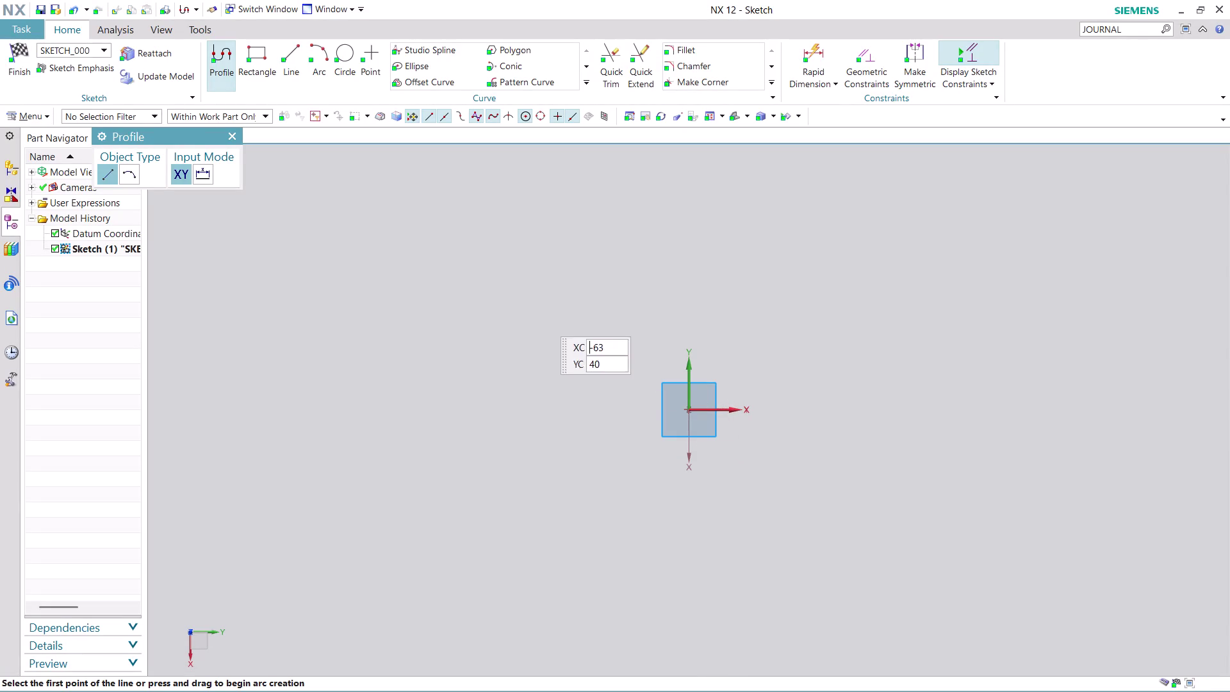
Draw a Ø70 circle centred on the sketch origin, entering the diameter as 35*2.
click(339, 50)
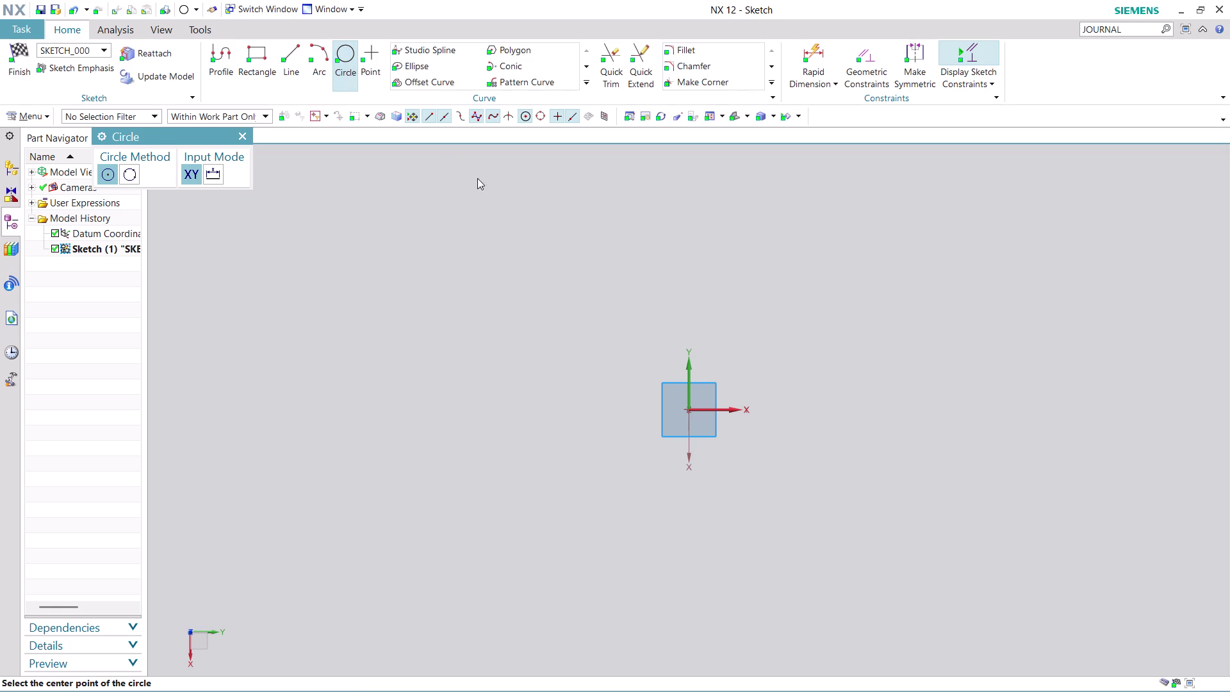
click(690, 411)
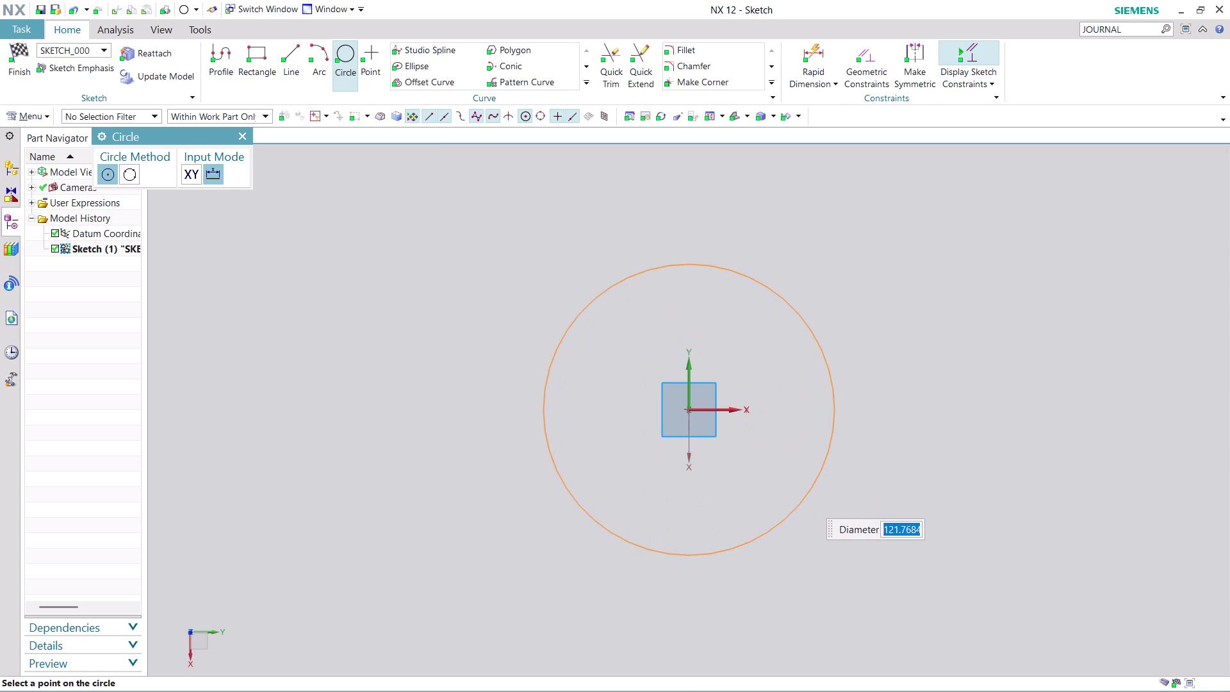
text(35)
key(asterisk)
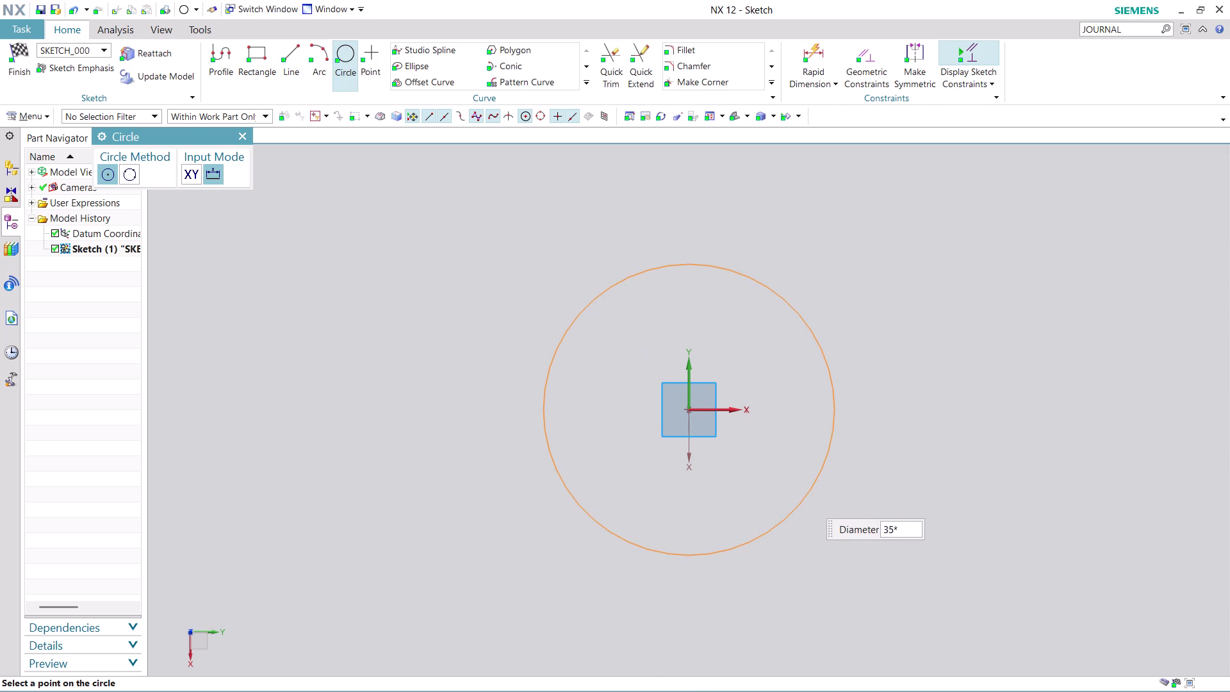
key(2)
key(Return)
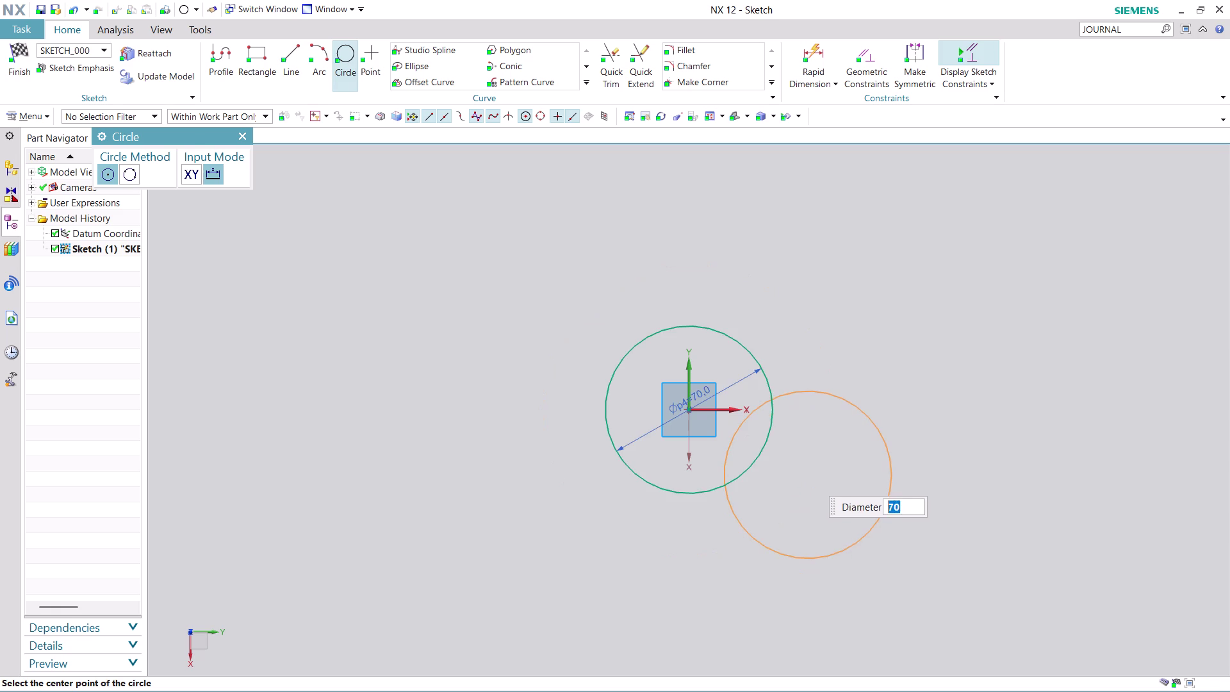
key(Escape)
scroll(up, 3)
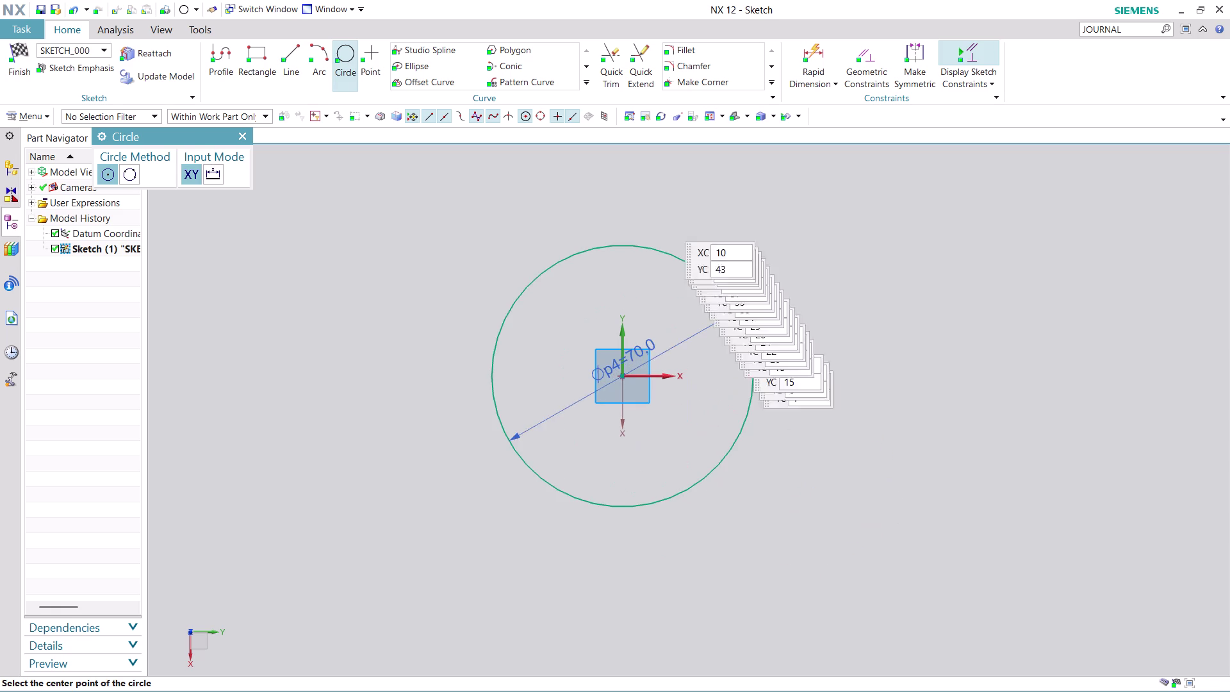
scroll(up, 3)
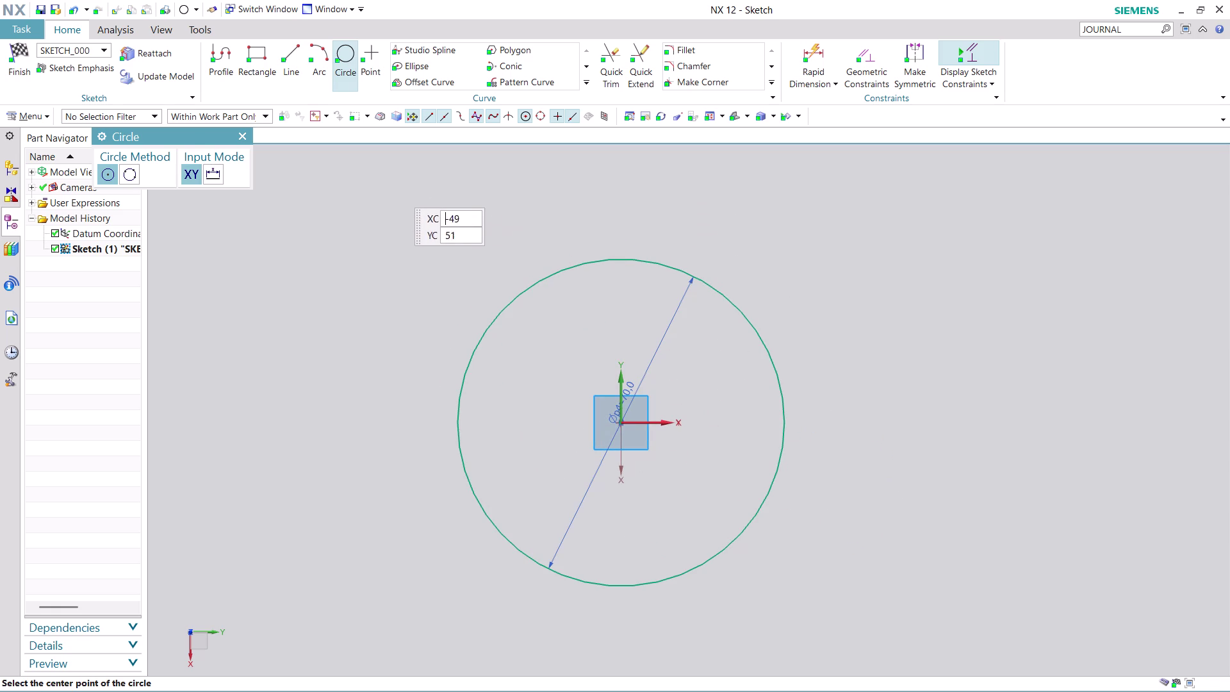
click(290, 49)
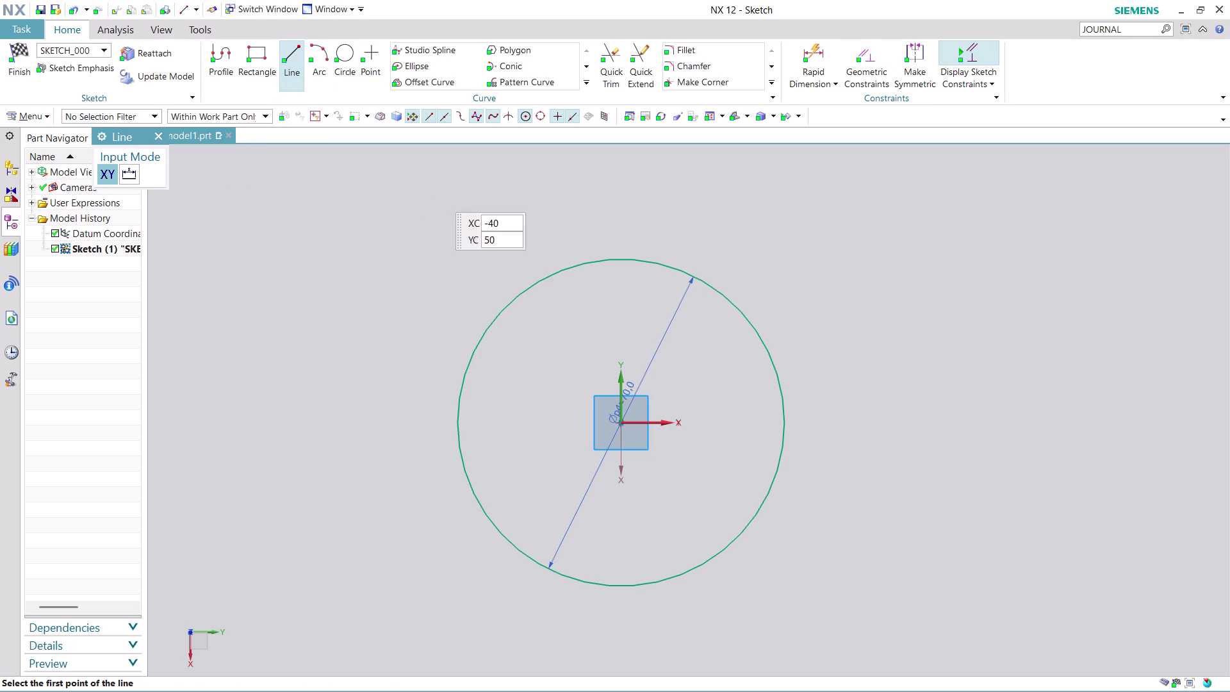
Draw a vertical line about 103 long on the Y axis, from above the circle to below it.
click(619, 255)
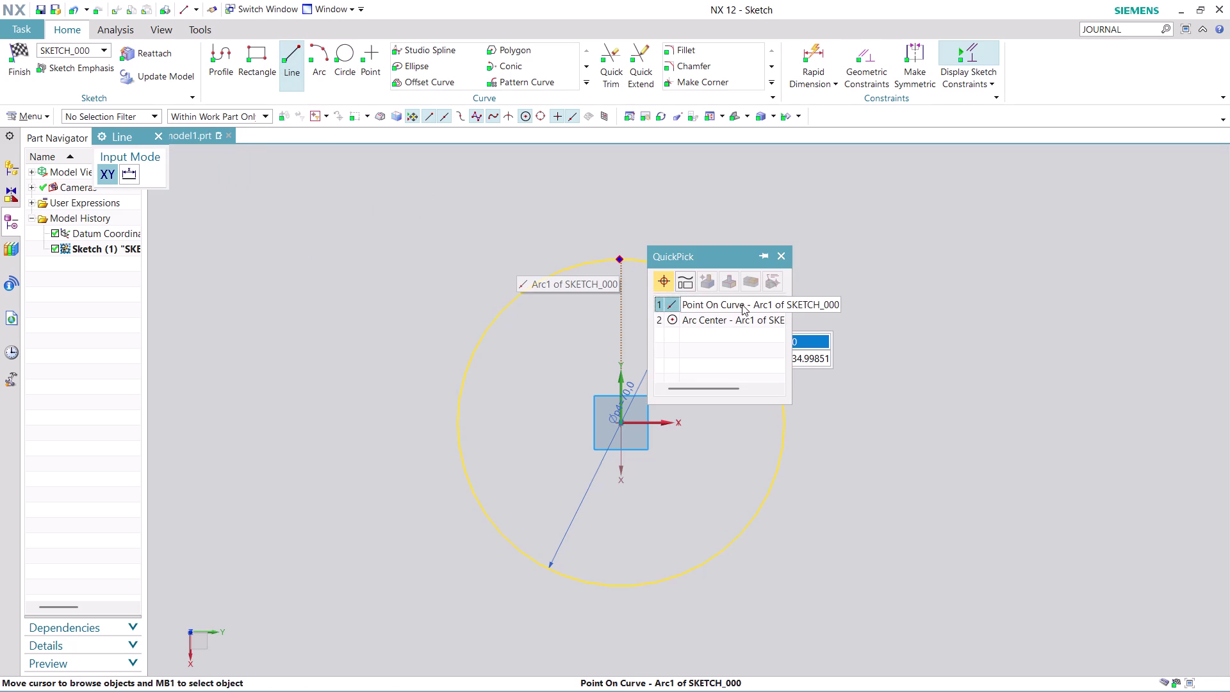
click(741, 304)
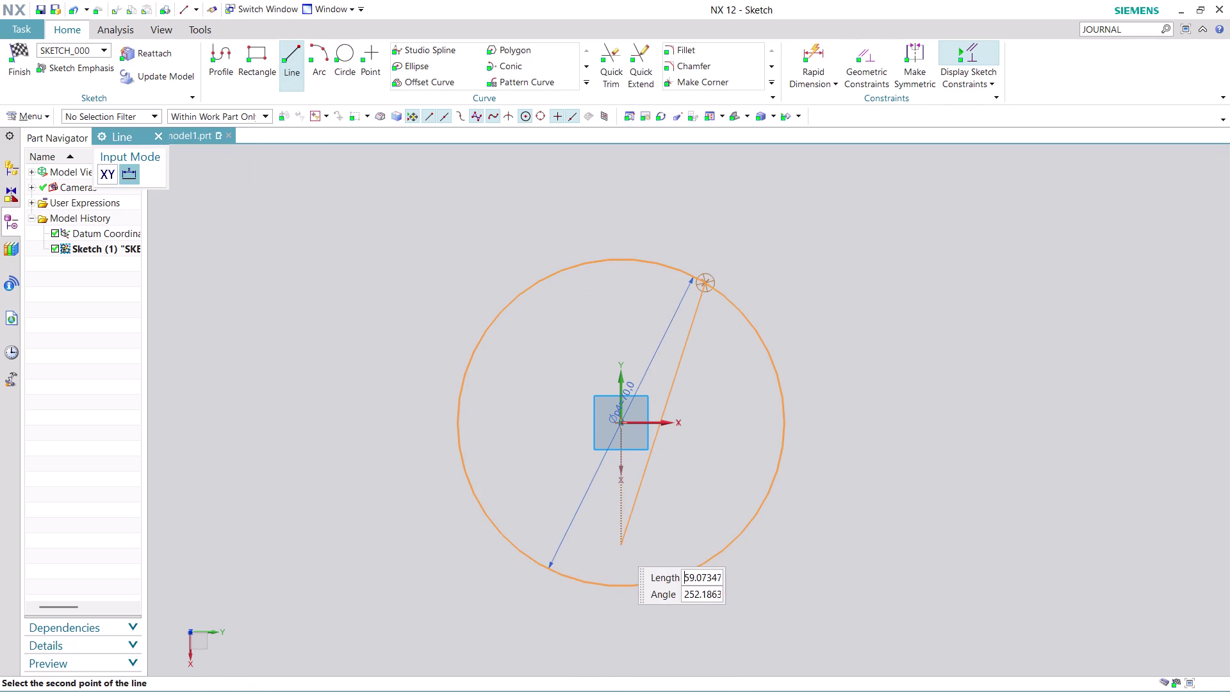
key(Escape)
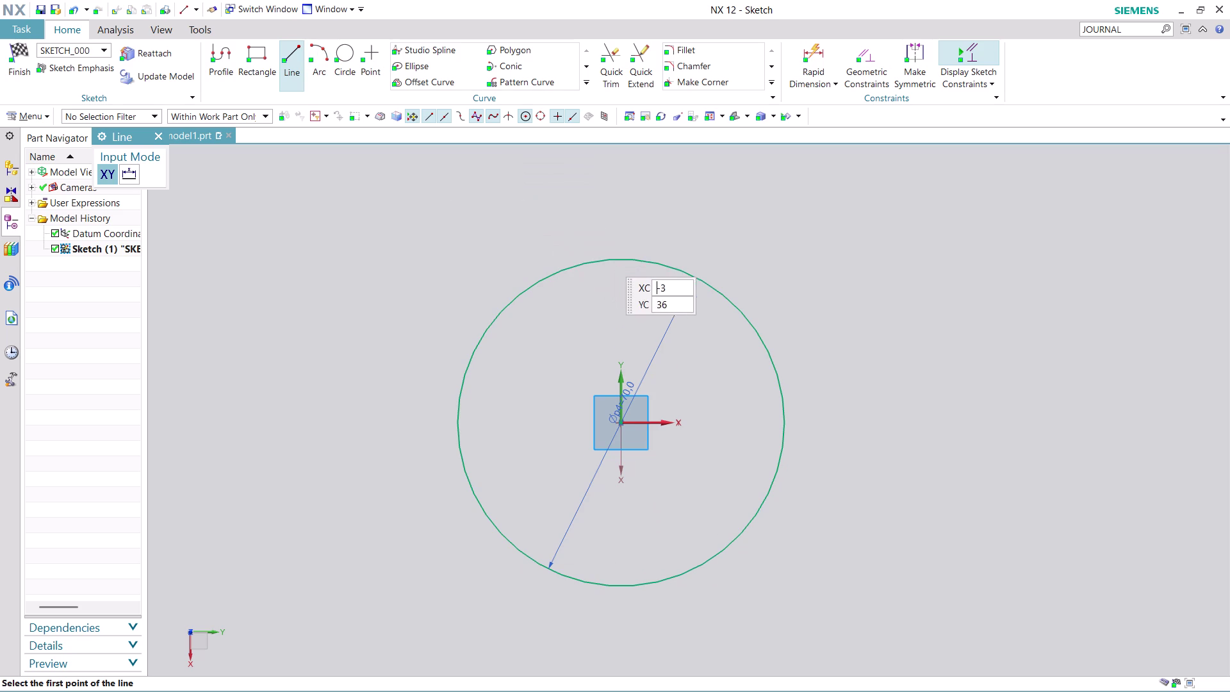
click(619, 176)
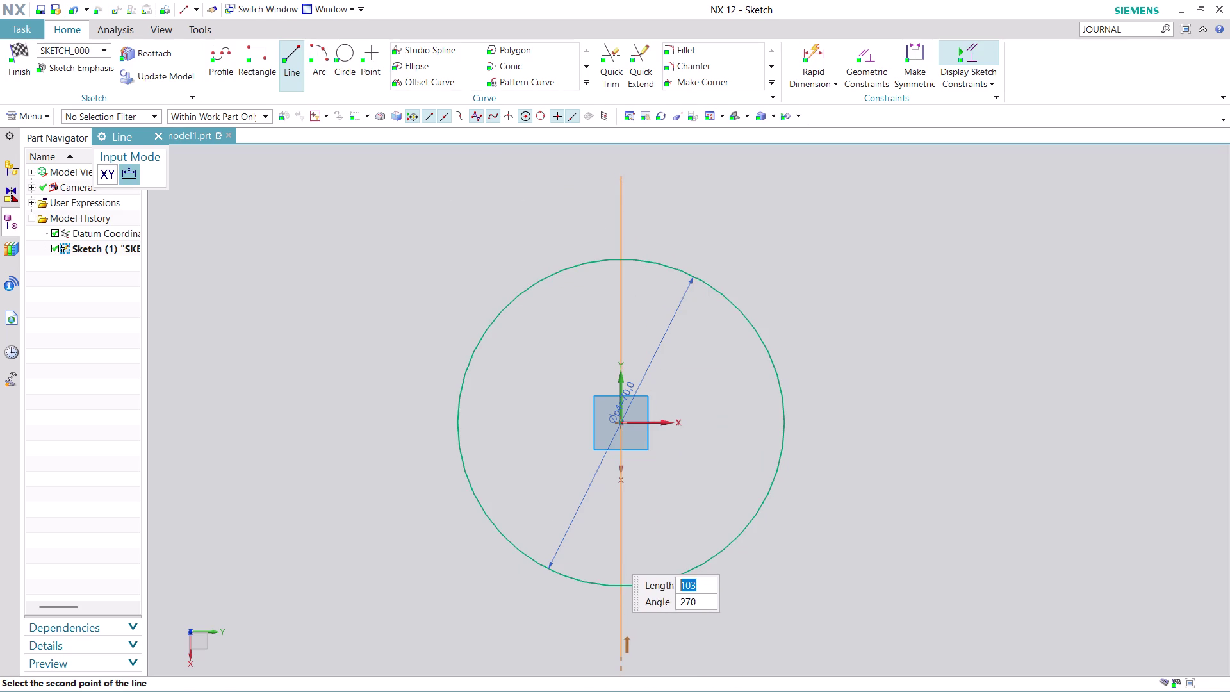
click(611, 656)
key(Escape)
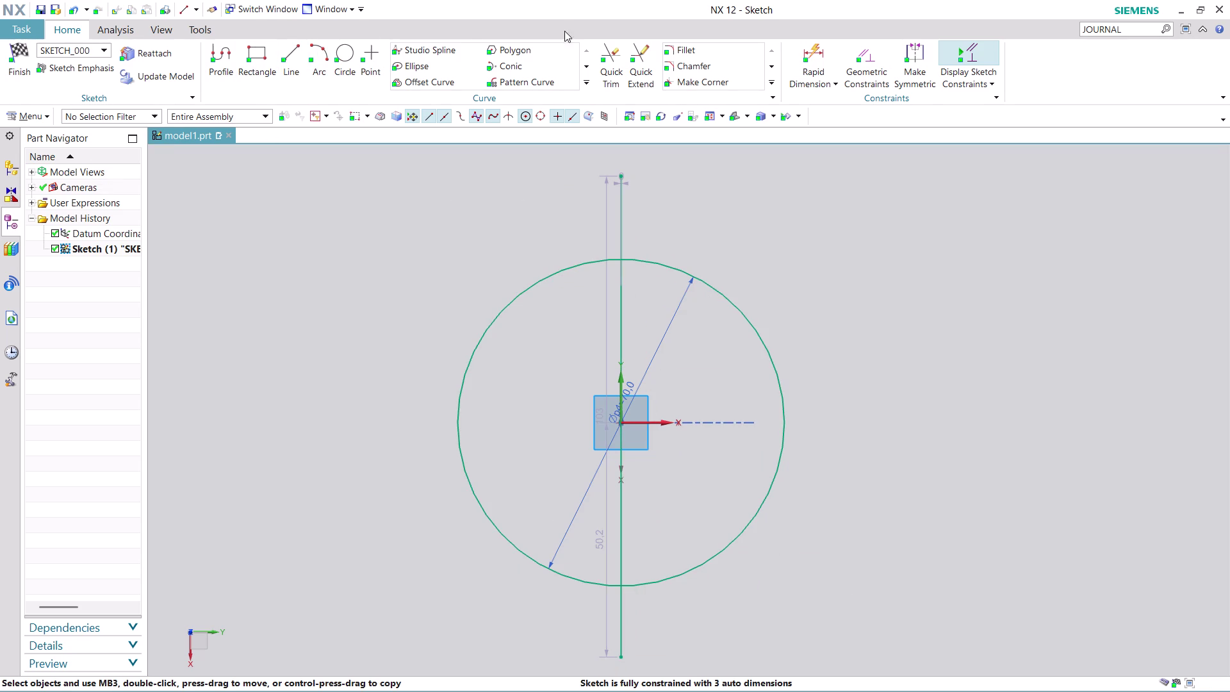
click(615, 56)
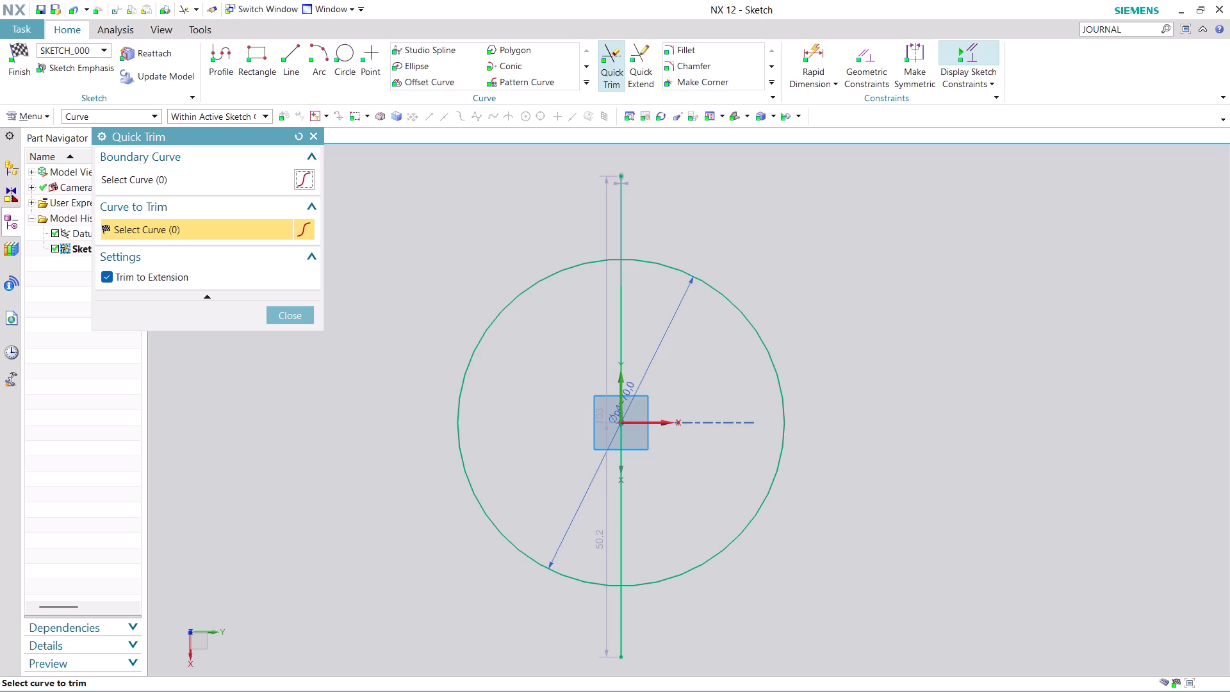
Trim away the circle's left half and all three vertical line pieces, leaving the right semicircle.
click(494, 326)
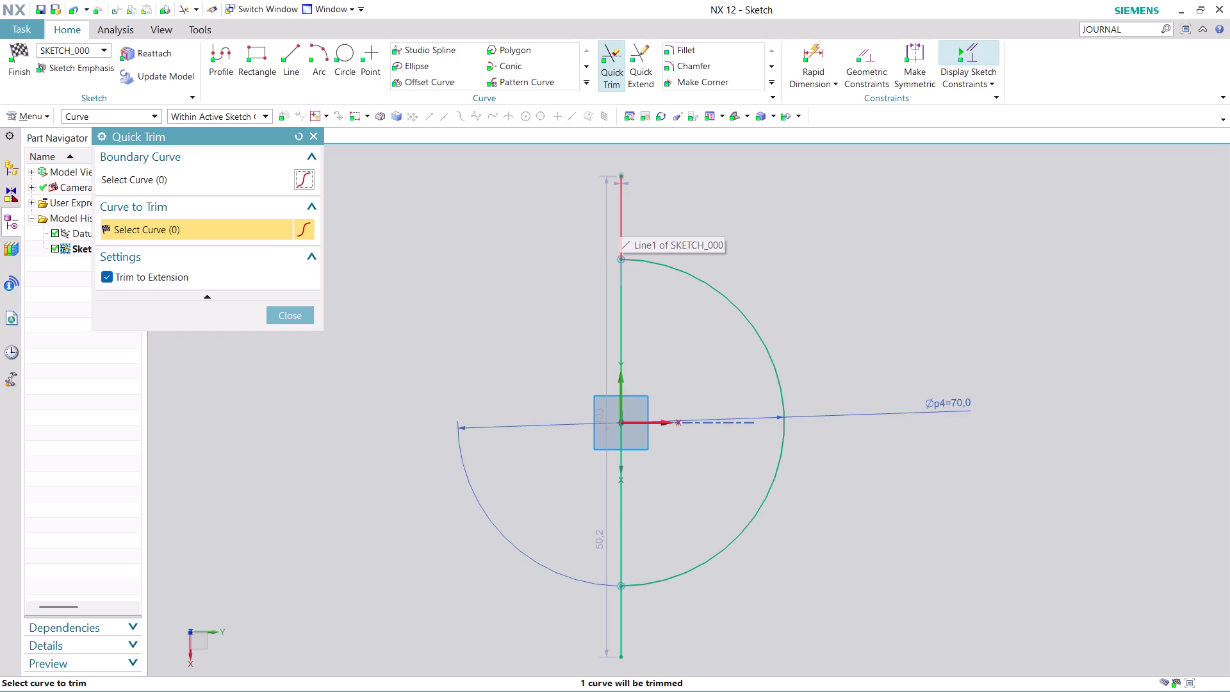
click(619, 219)
click(617, 343)
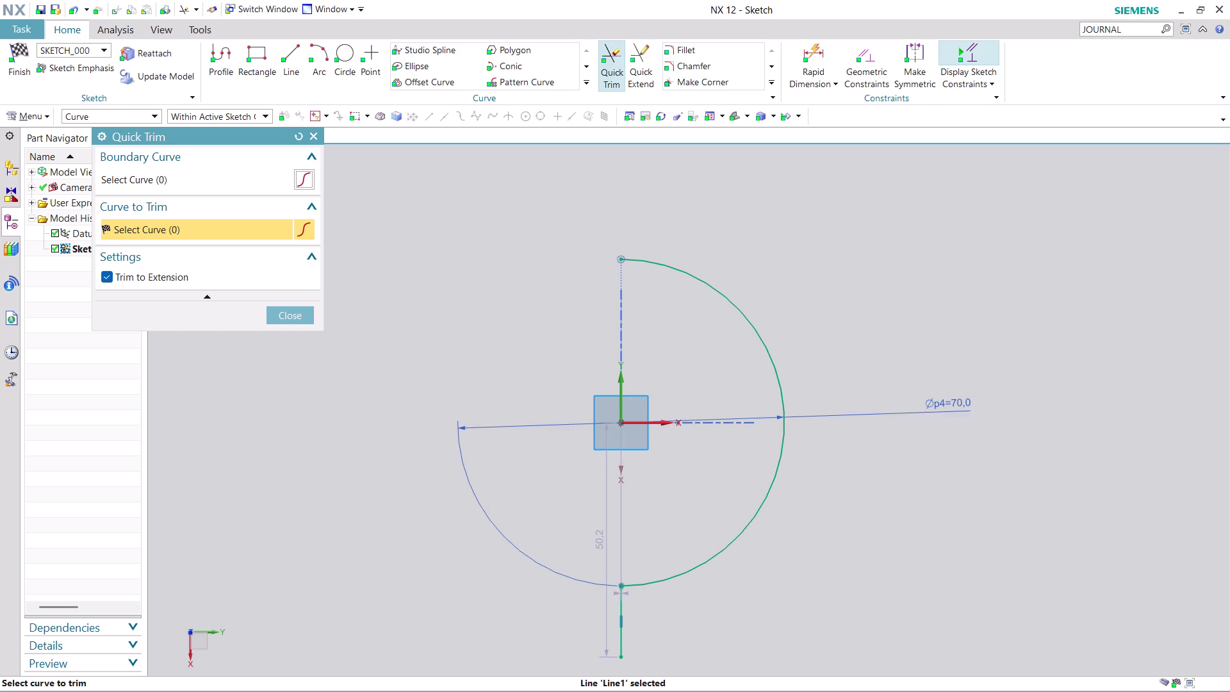
click(619, 621)
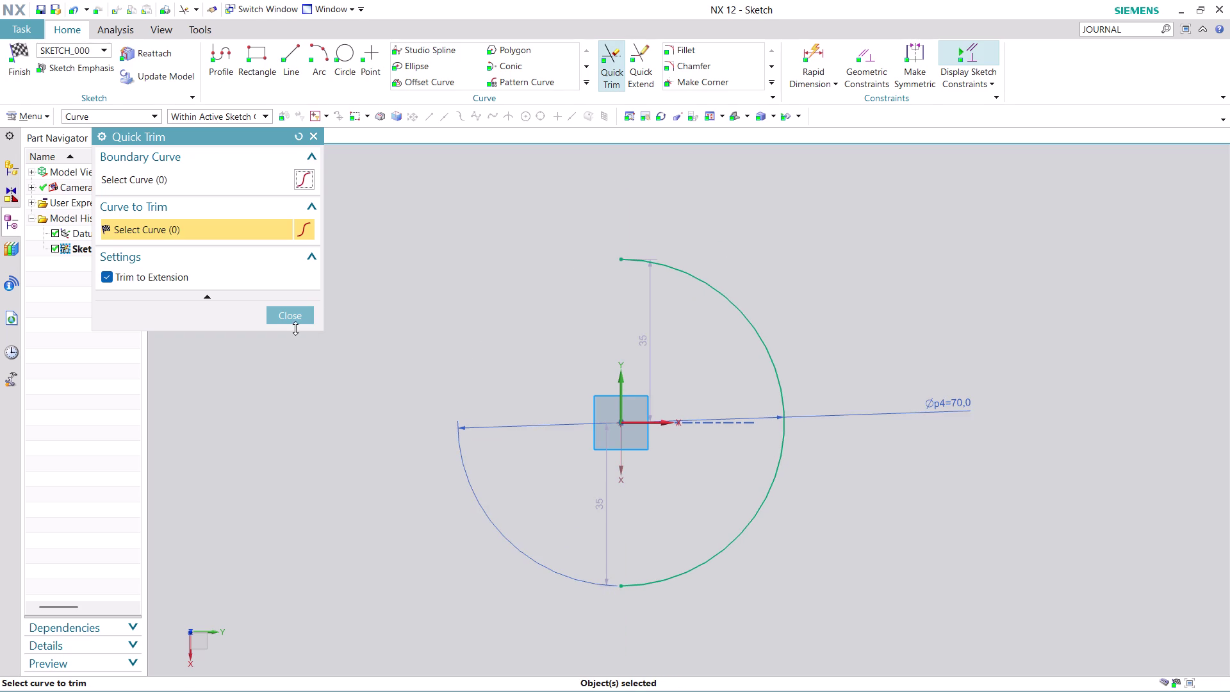
click(292, 316)
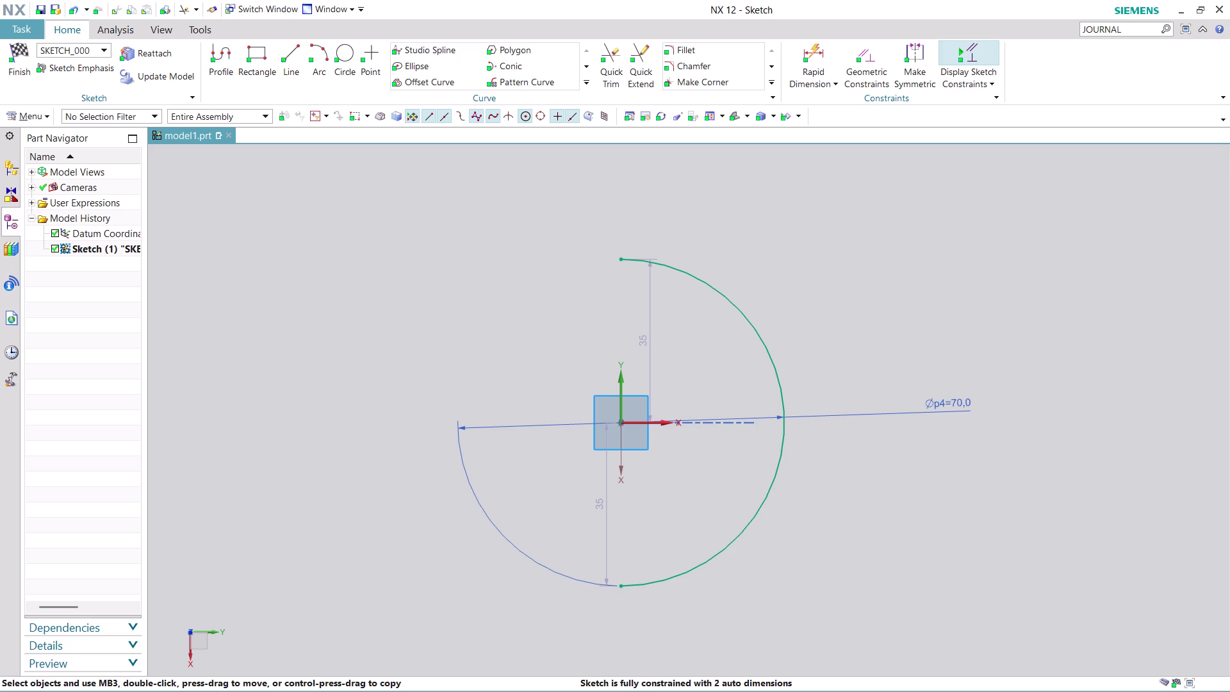
Put the arc's top end point on the vertical Y axis with Point on Curve.
click(619, 258)
click(689, 274)
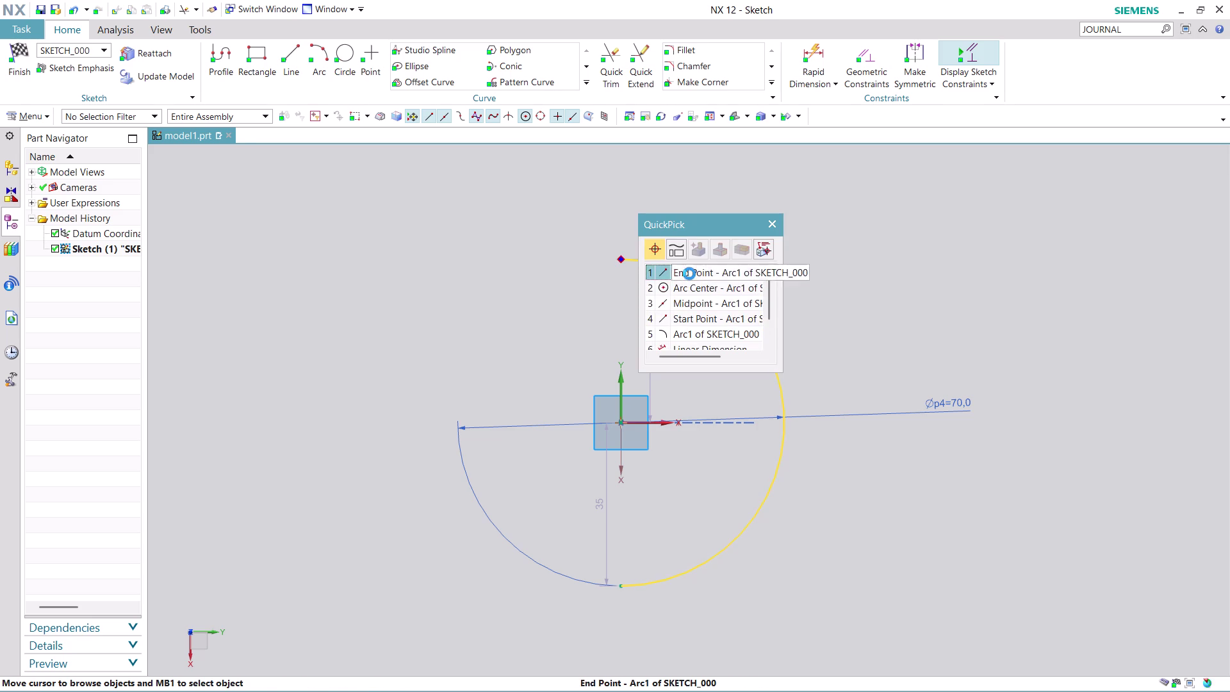
click(625, 408)
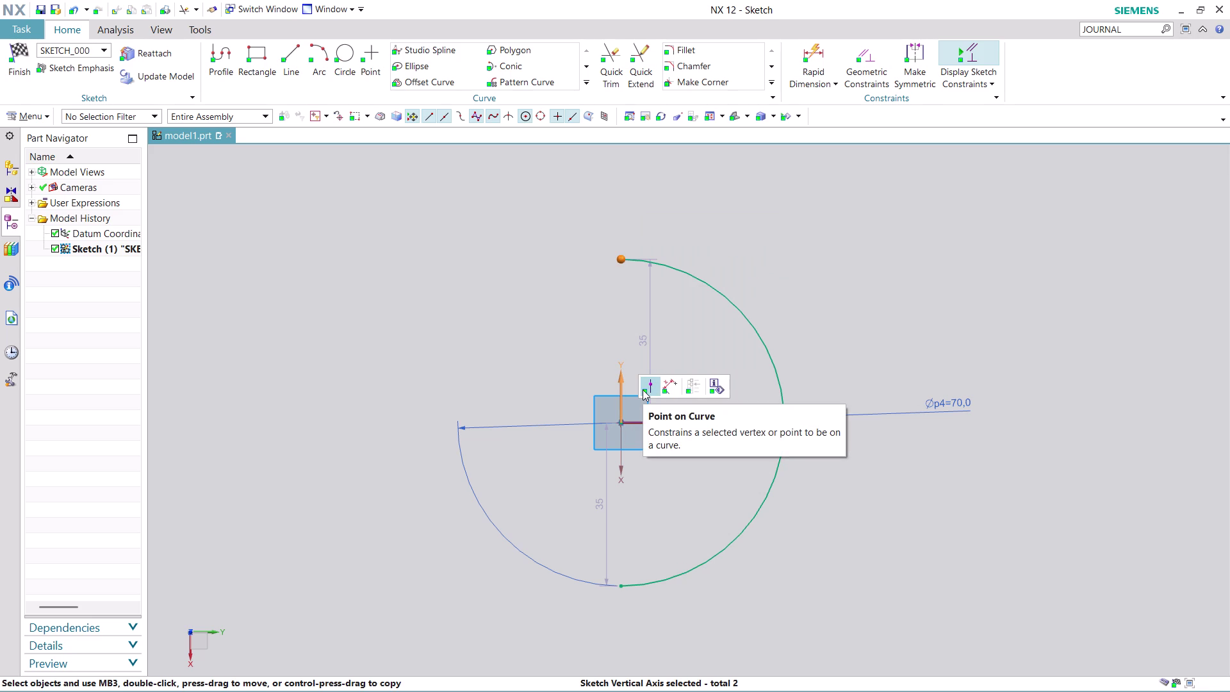
click(642, 390)
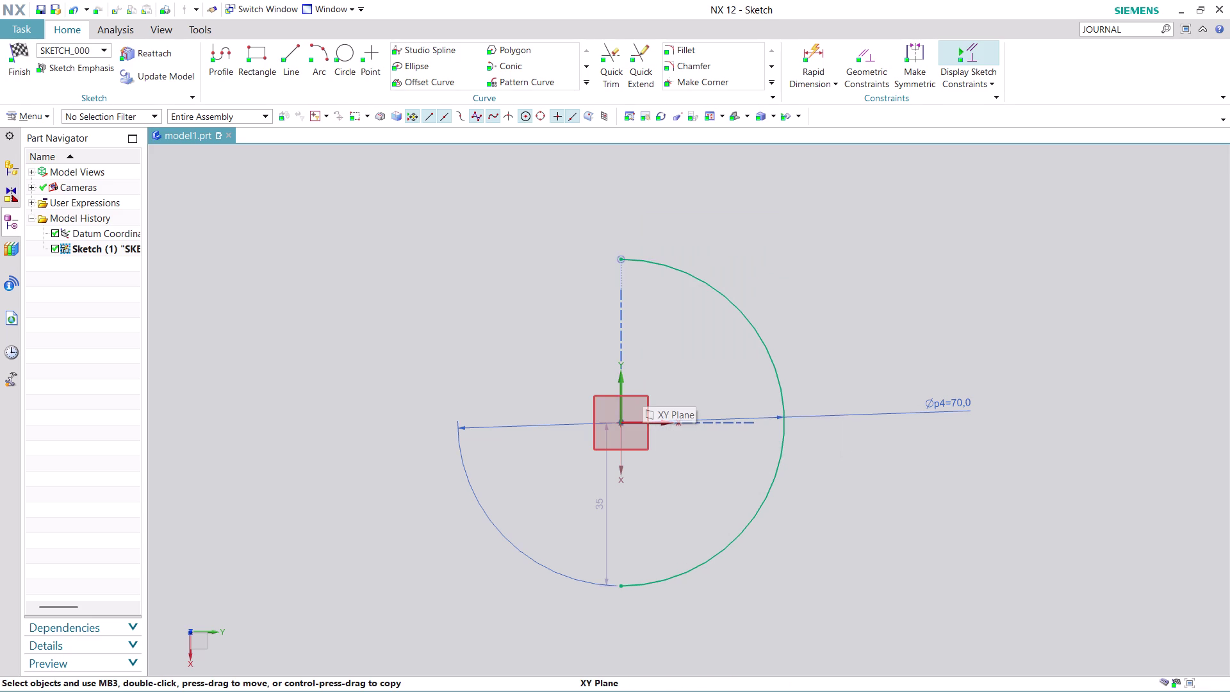
Align the arc's bottom end vertically with the origin and finish the sketch.
click(620, 582)
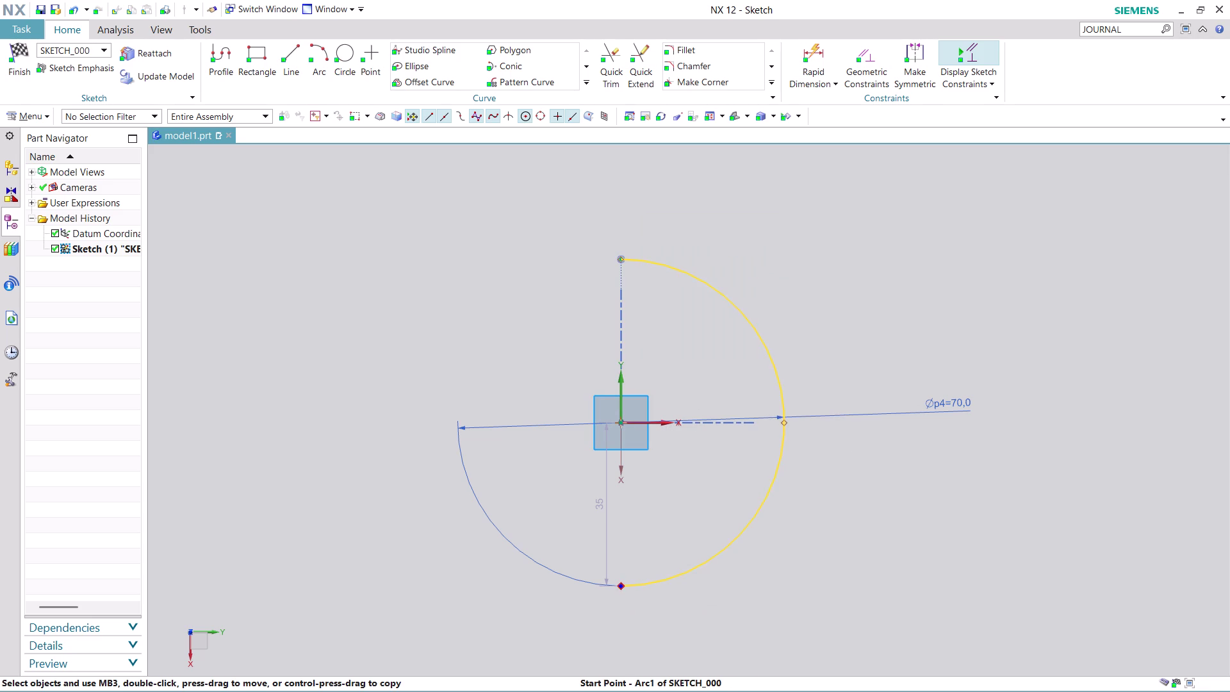
click(623, 427)
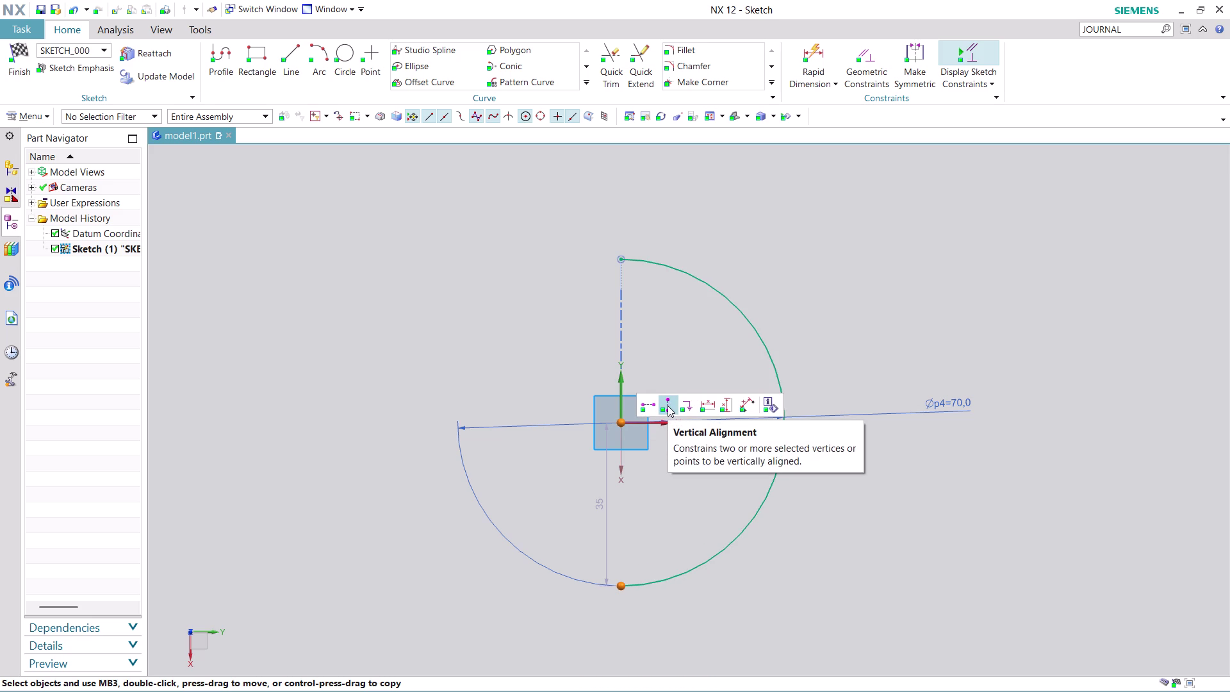
click(667, 406)
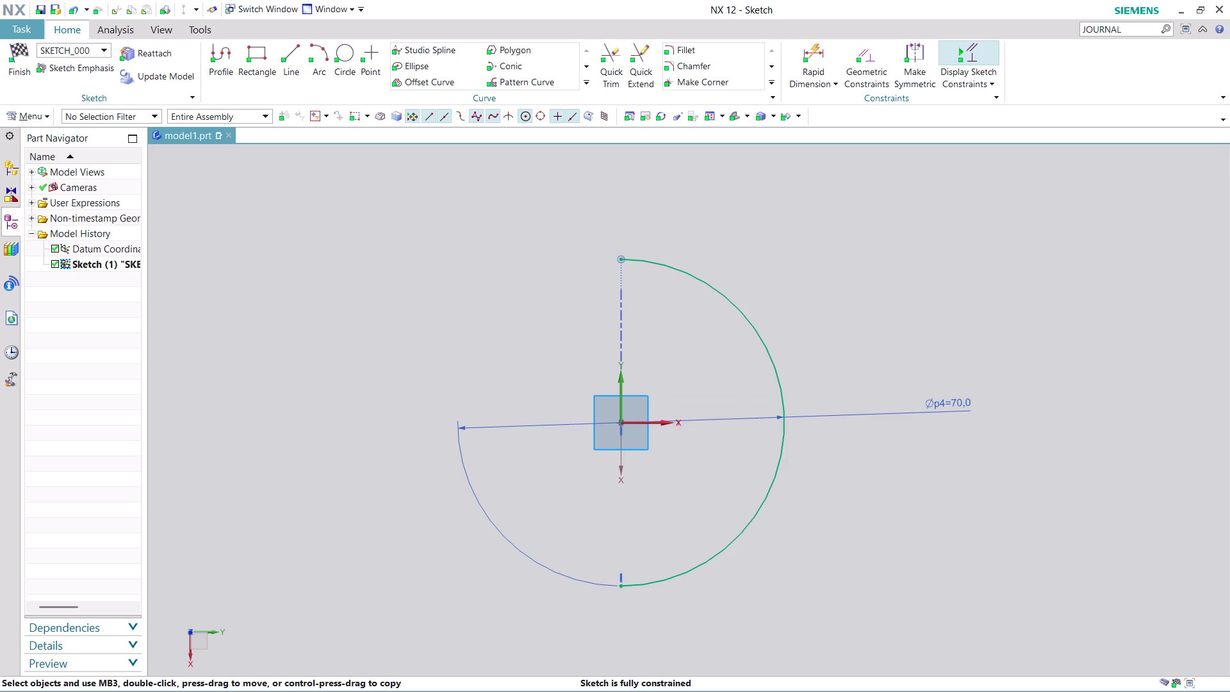
click(18, 68)
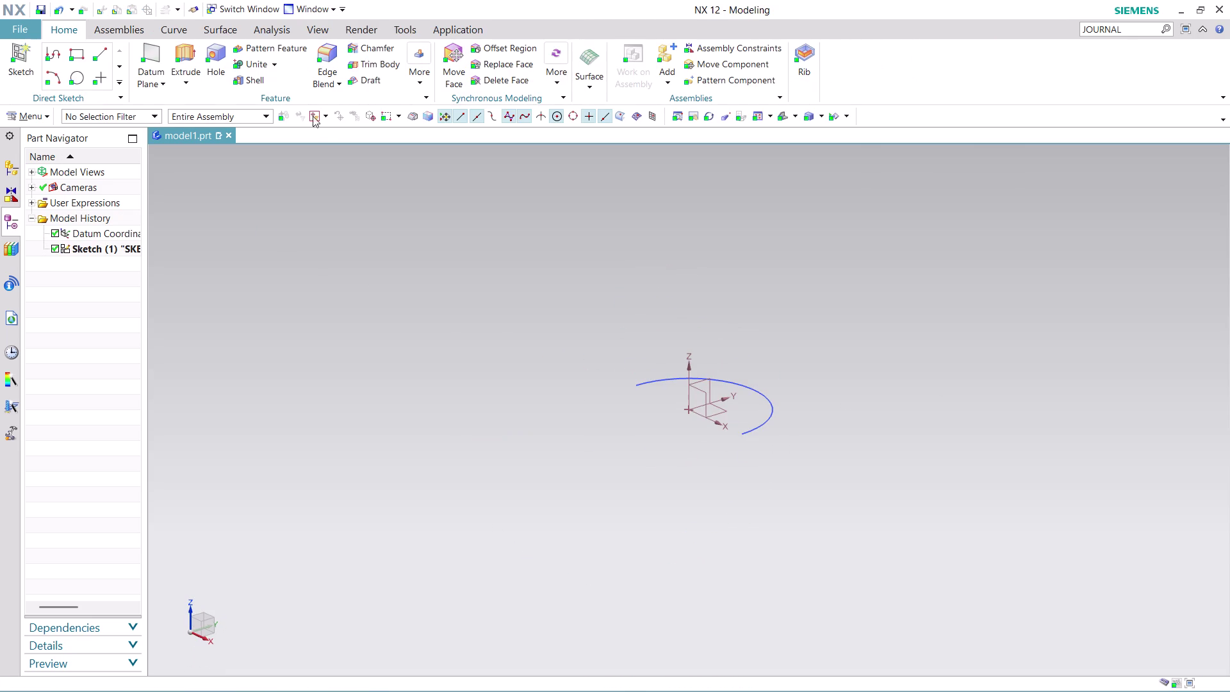
Start a Revolve and pick the semicircular arc as section using the single-curve rule.
click(182, 81)
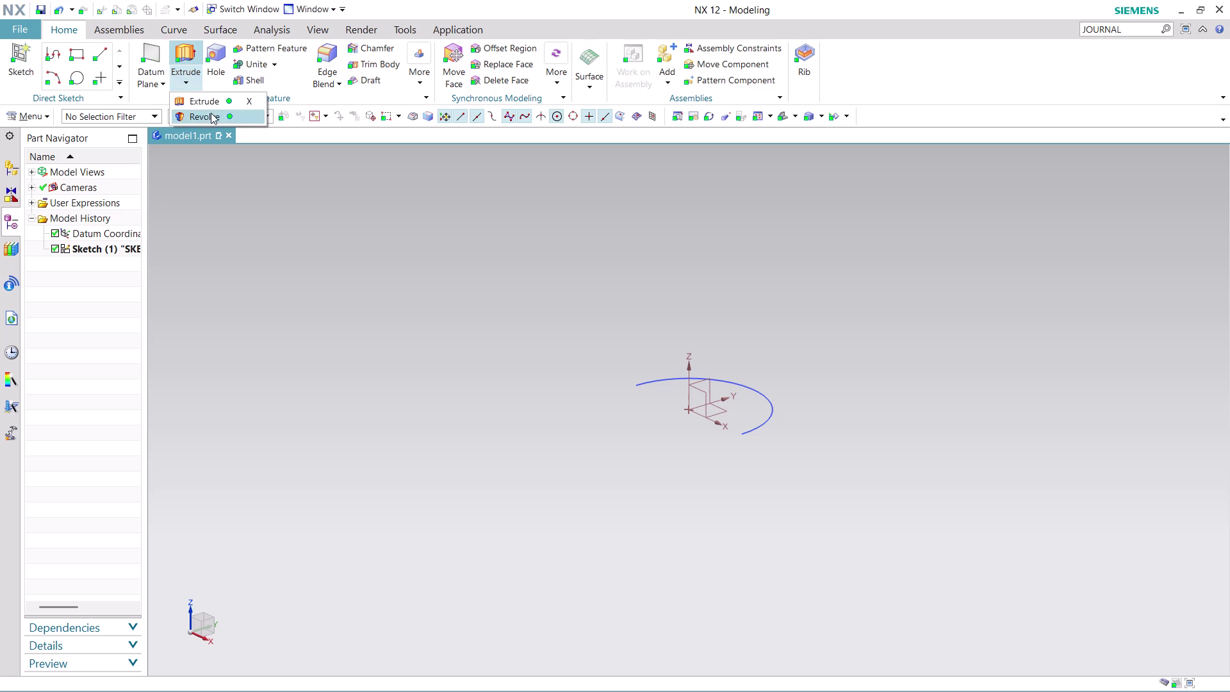
click(212, 115)
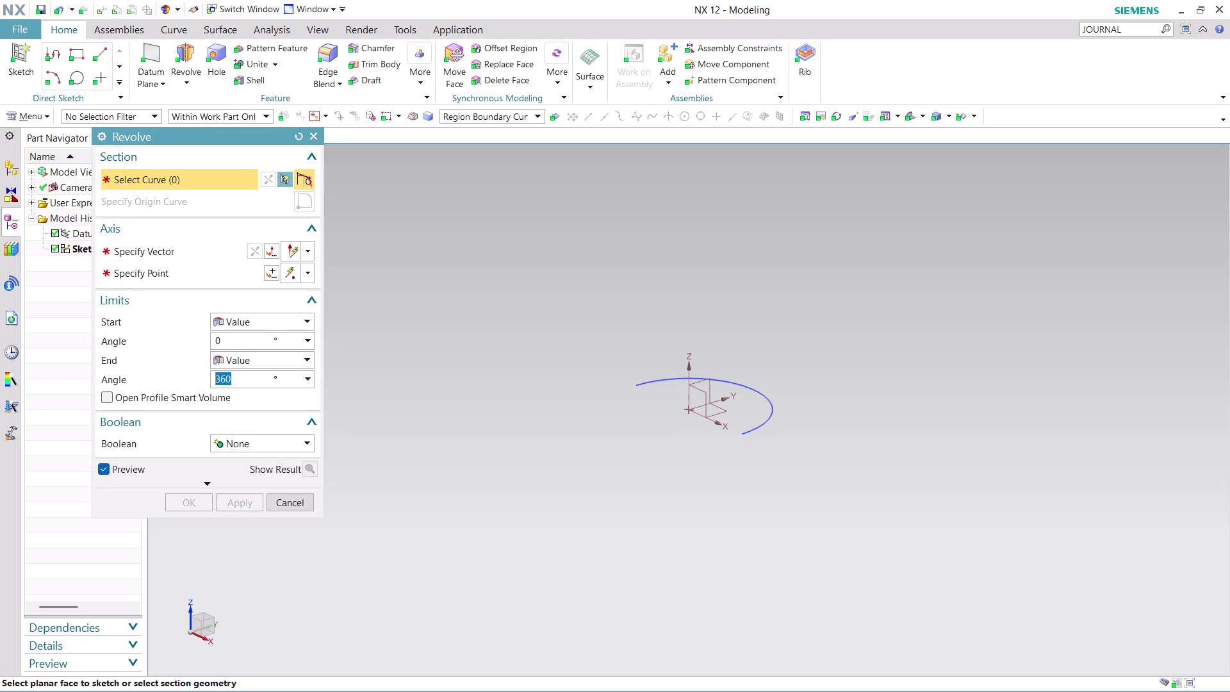
scroll(up, 3)
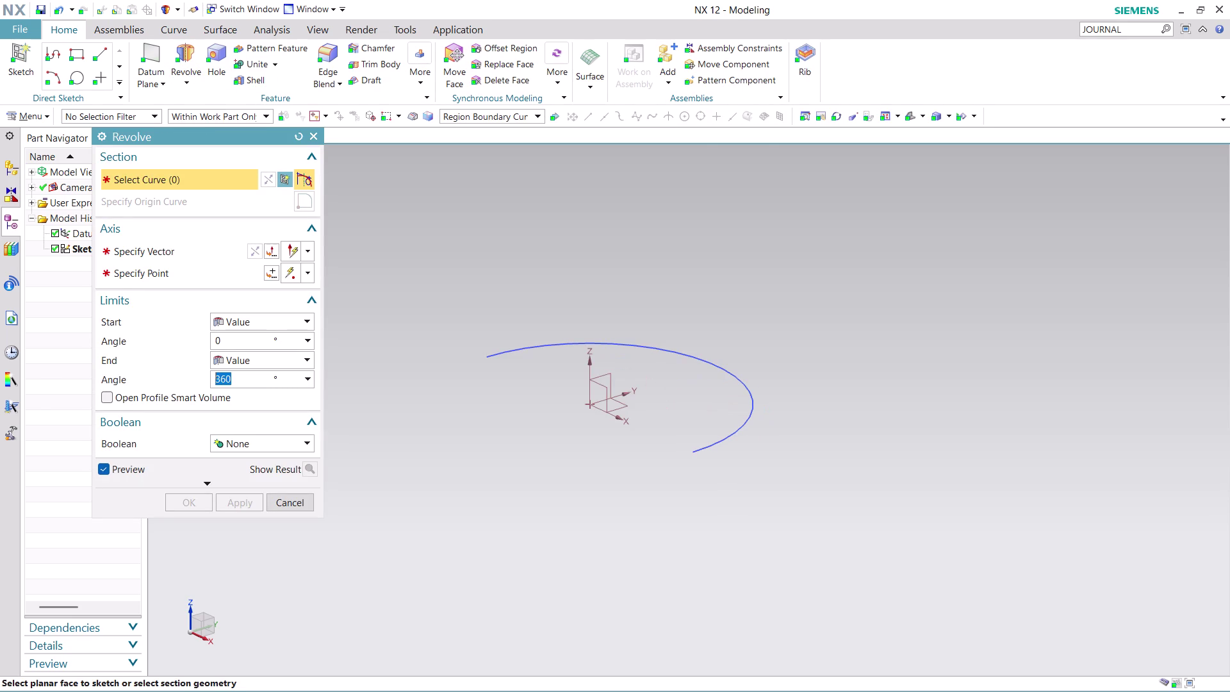
click(509, 116)
click(500, 137)
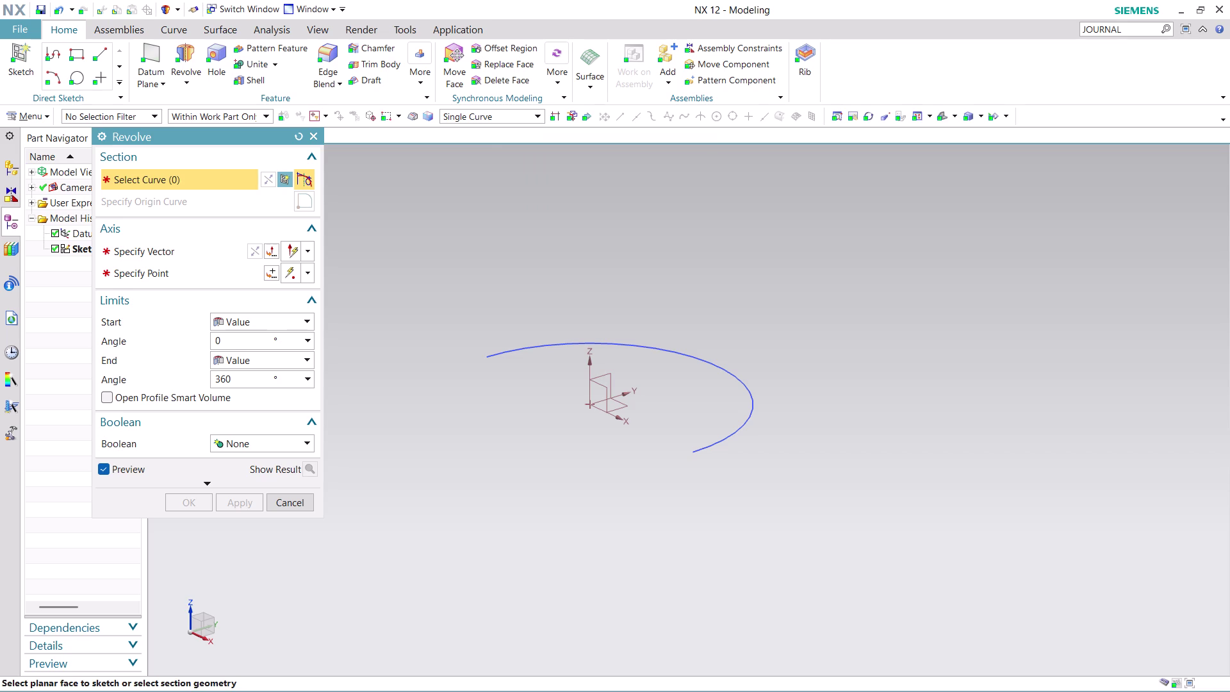
click(749, 420)
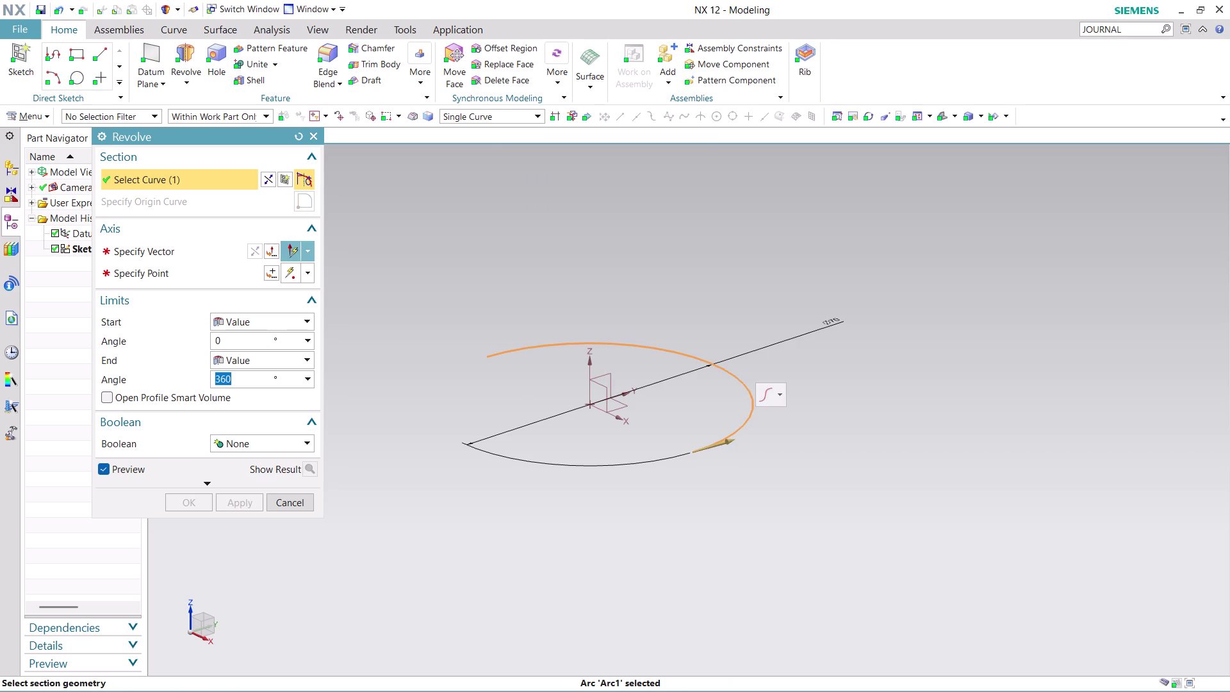
Set the revolution axis direction along the X-axis.
click(193, 243)
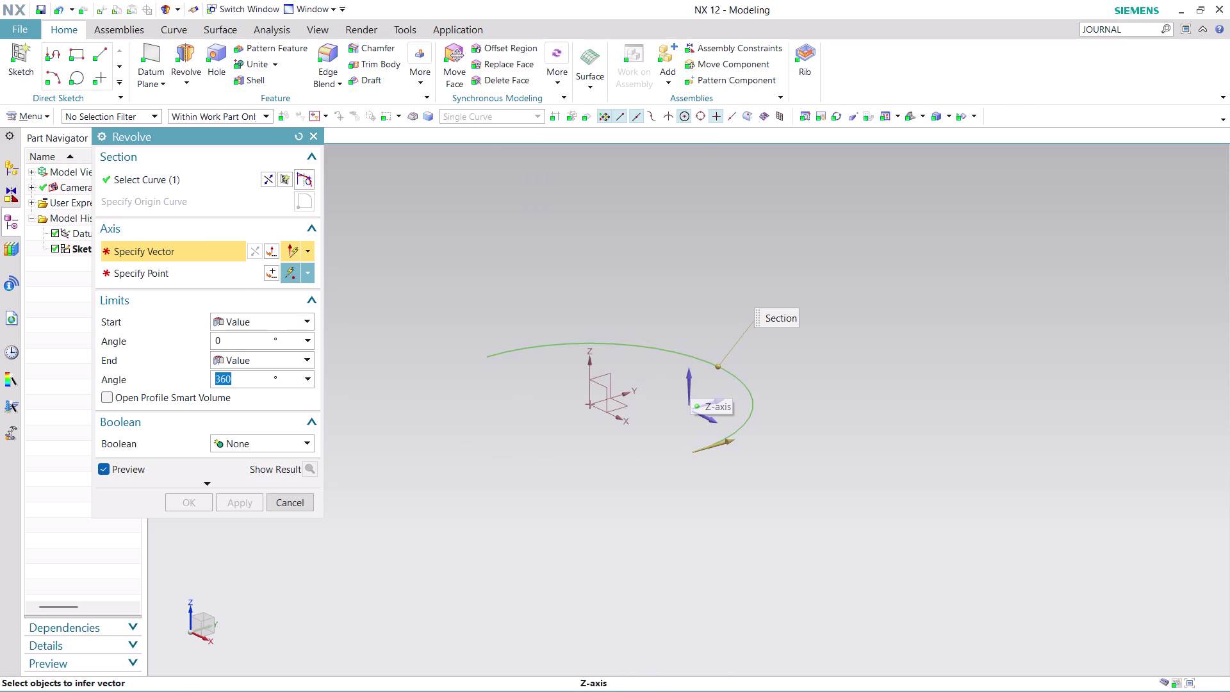
middle_drag(777, 380, 788, 405)
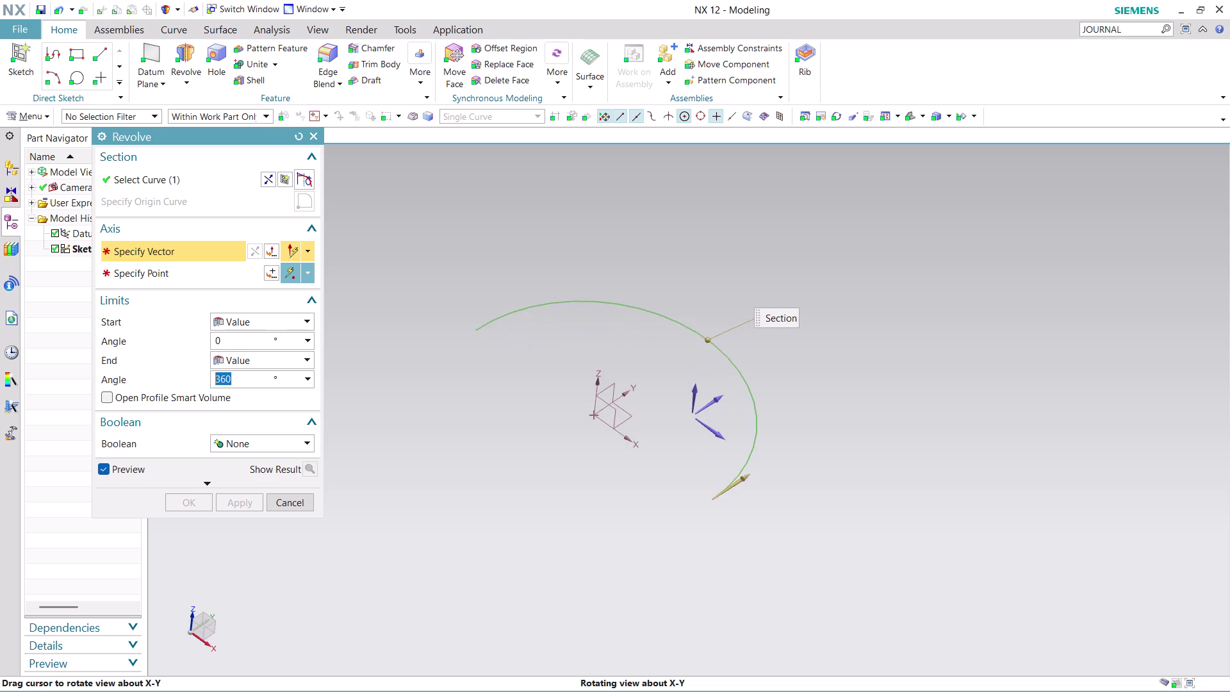
middle_drag(787, 405, 810, 450)
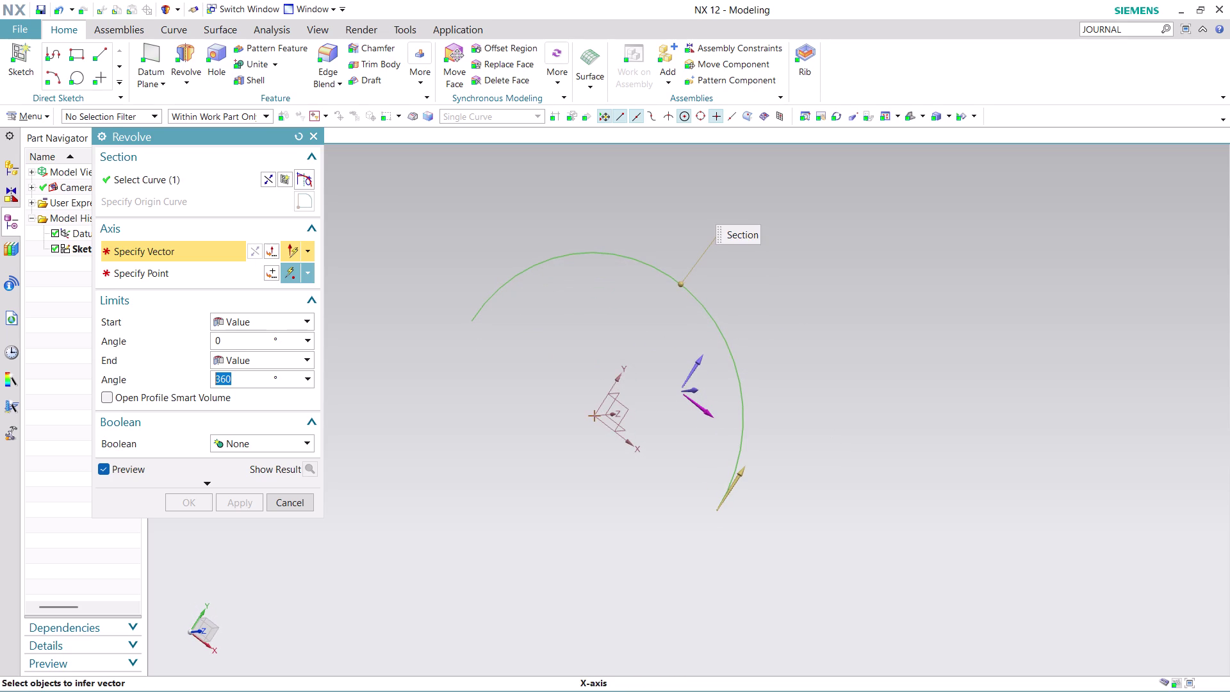
click(703, 412)
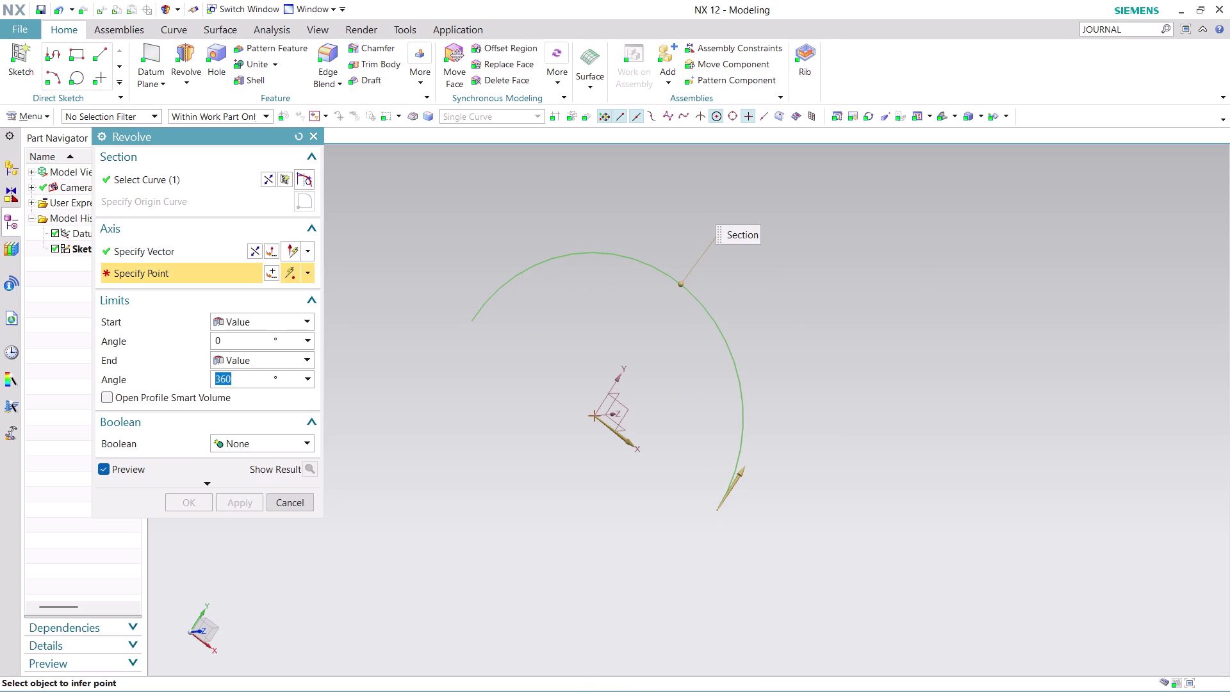
click(251, 248)
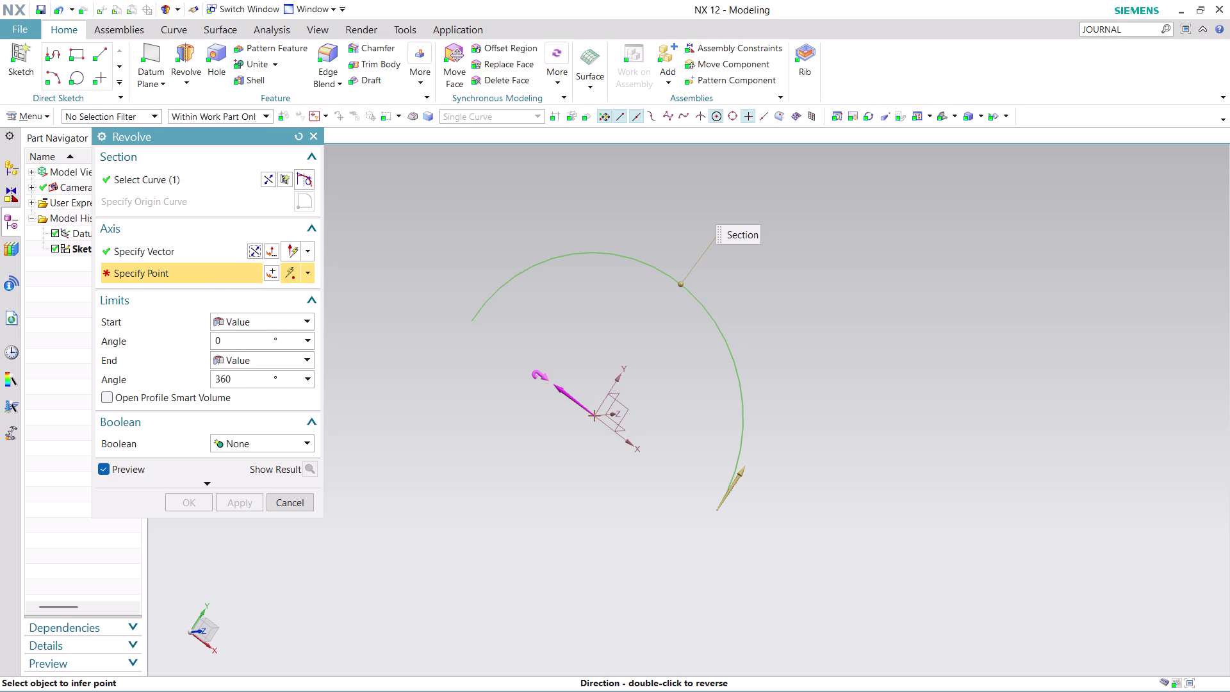
Use the arc's centre as the revolve axis point.
scroll(up, 3)
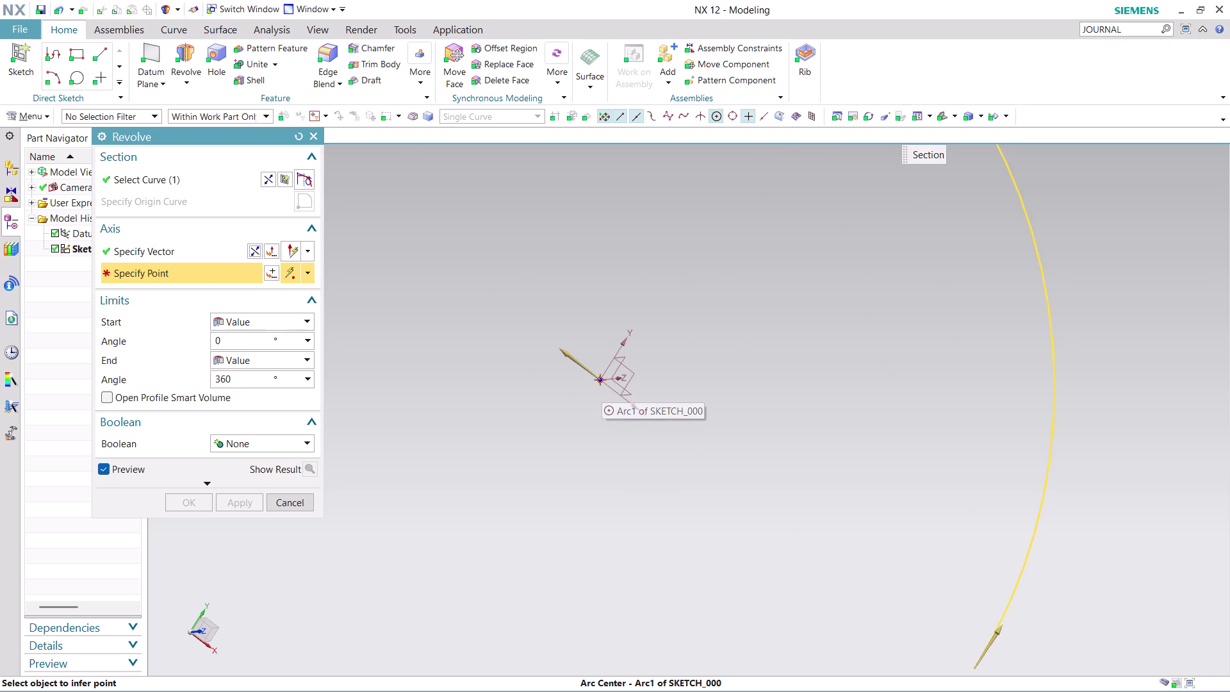
click(601, 386)
click(683, 400)
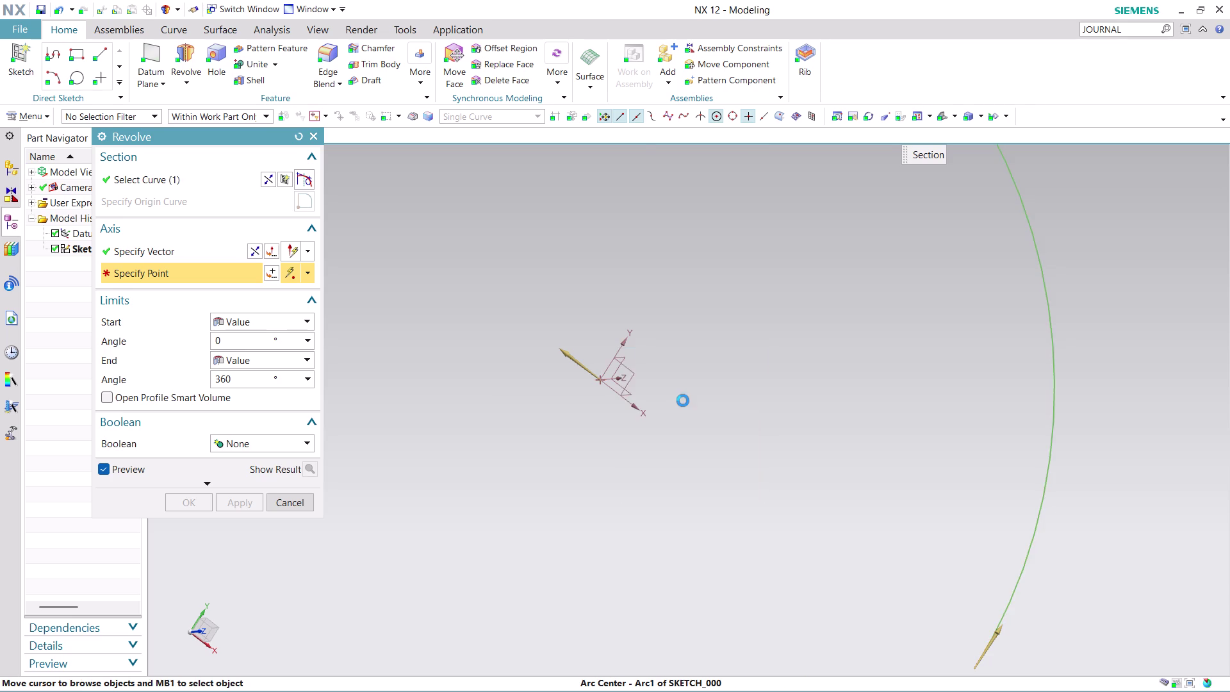
scroll(down, 3)
middle_drag(949, 403, 911, 358)
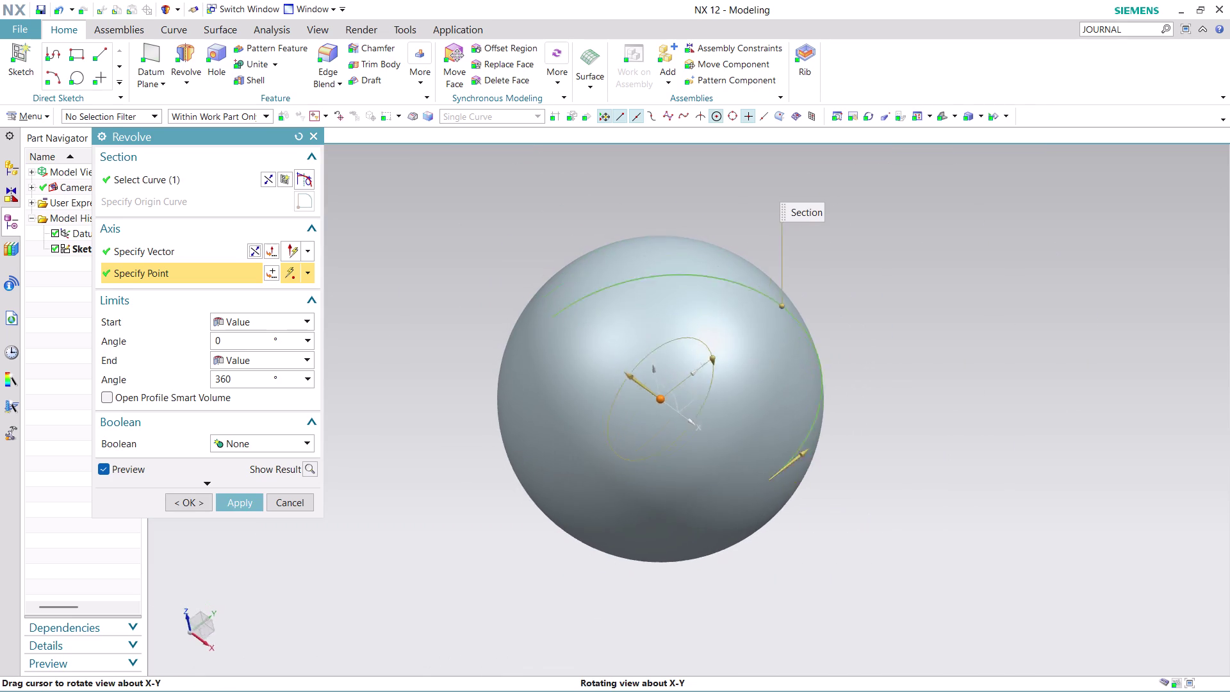
middle_drag(911, 358, 782, 242)
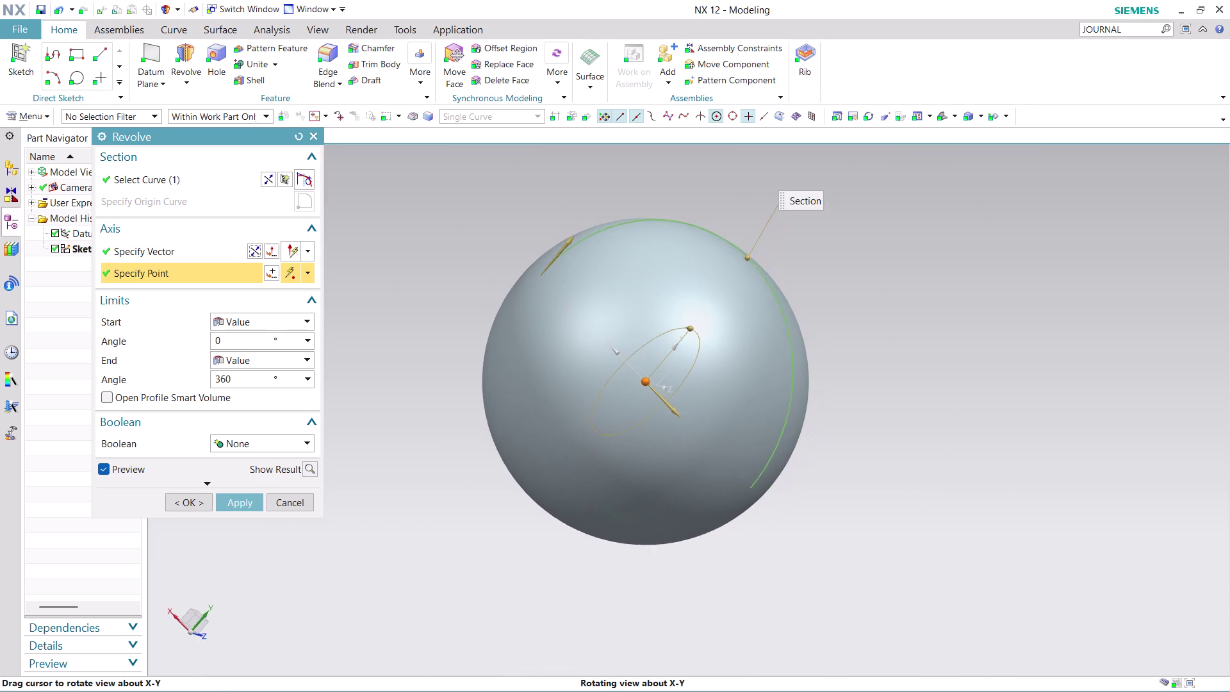
middle_drag(782, 242, 785, 278)
Set the end angle to 180° and apply to create the hemisphere.
double_click(258, 377)
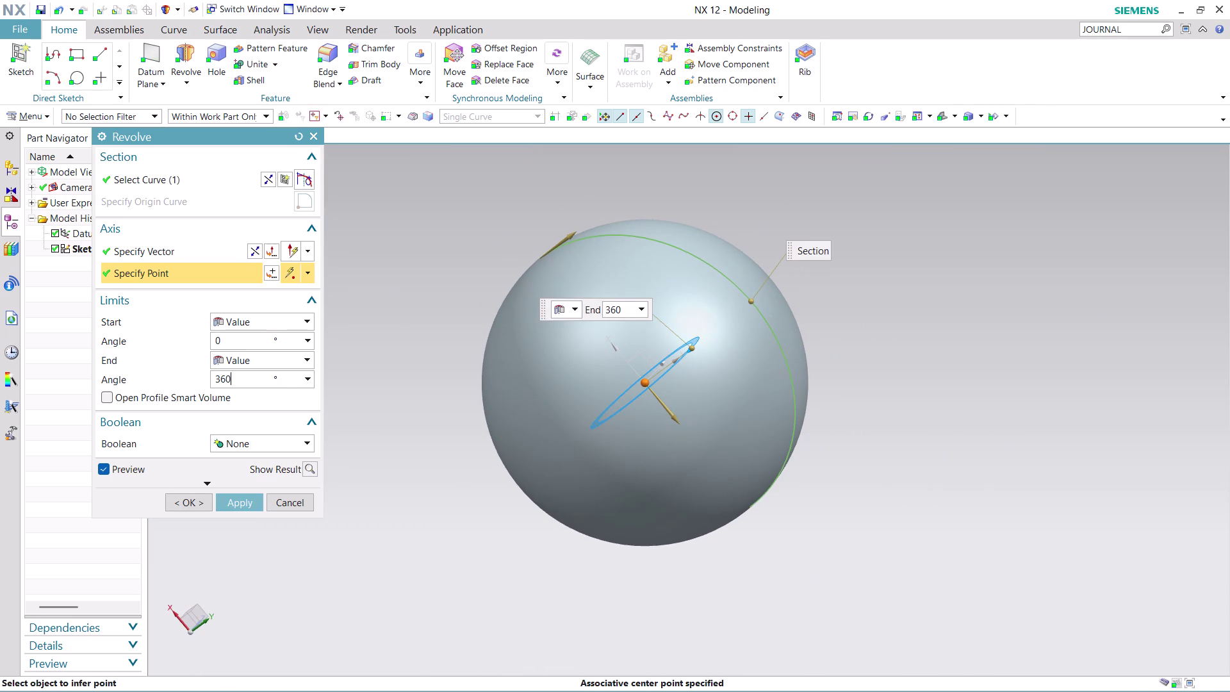
text(180)
click(243, 504)
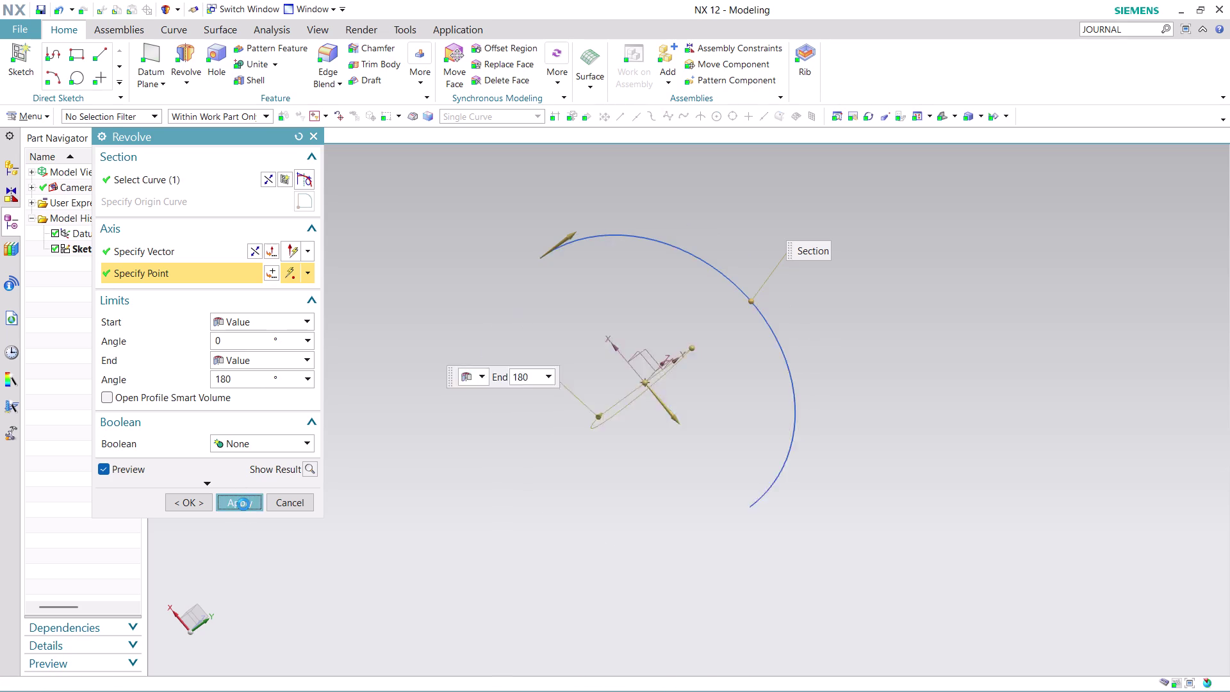
middle_drag(930, 404, 807, 459)
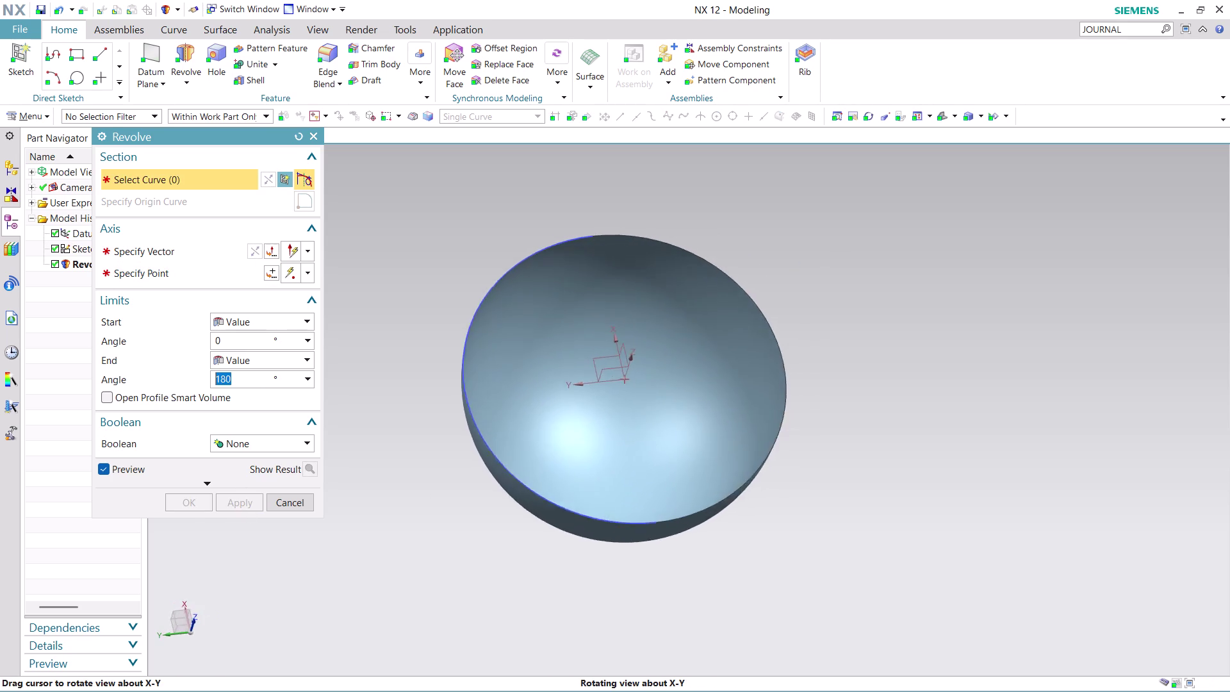
middle_drag(808, 459, 761, 413)
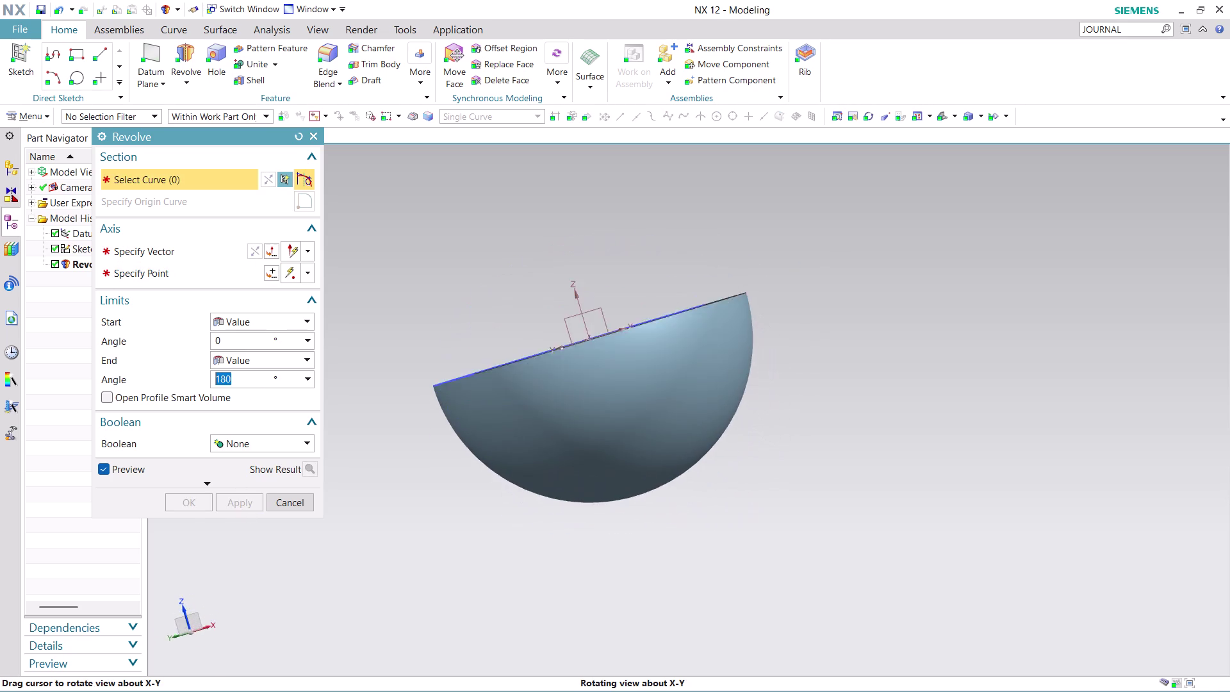
middle_drag(762, 413, 794, 556)
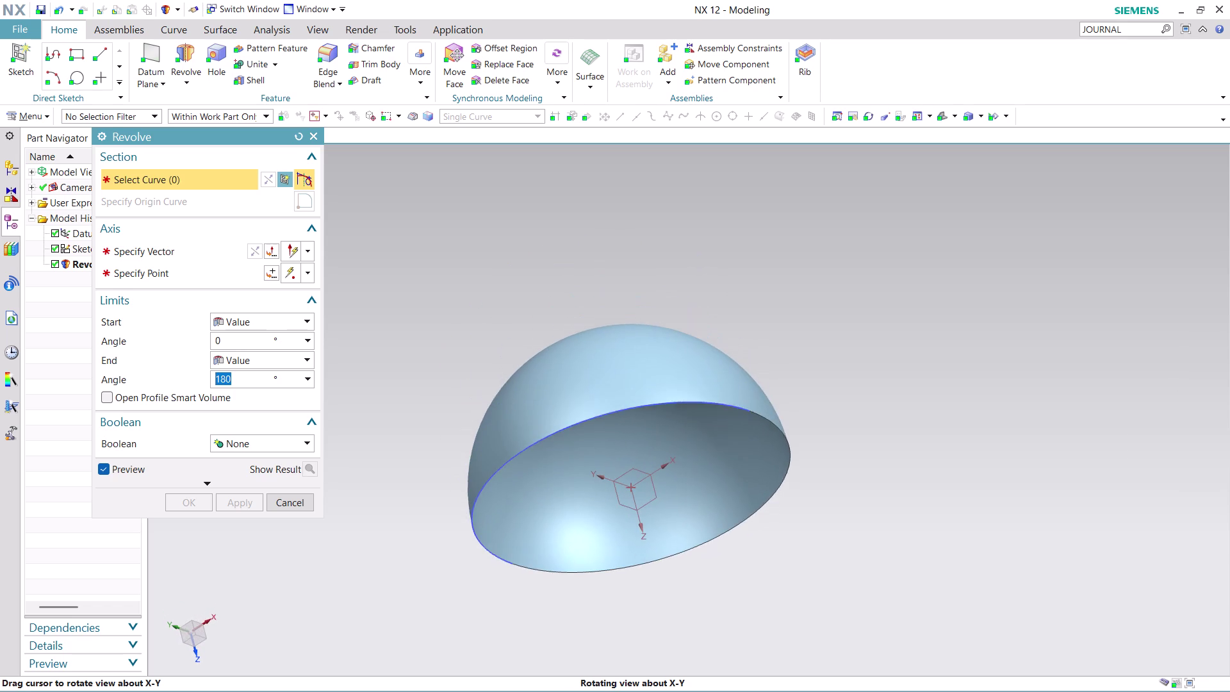
Orbit around the hemisphere to inspect its open side.
middle_drag(794, 555, 798, 579)
middle_drag(769, 575, 739, 547)
middle_drag(734, 539, 721, 514)
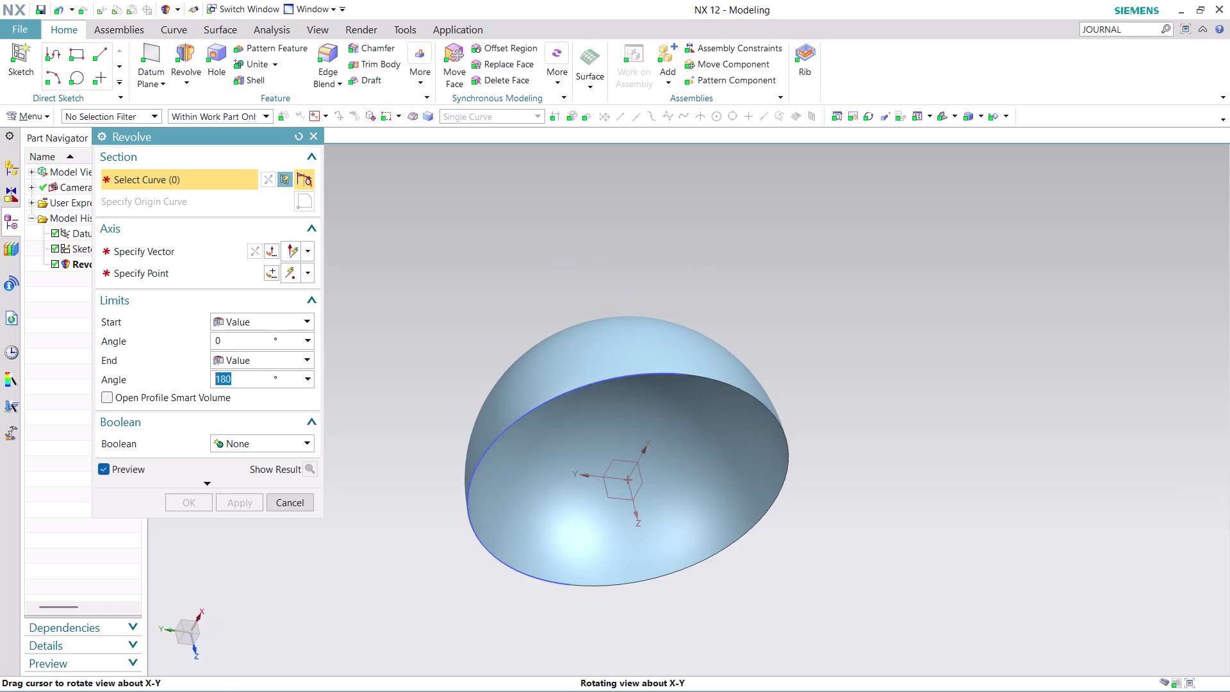
middle_drag(721, 514, 712, 496)
middle_click(712, 496)
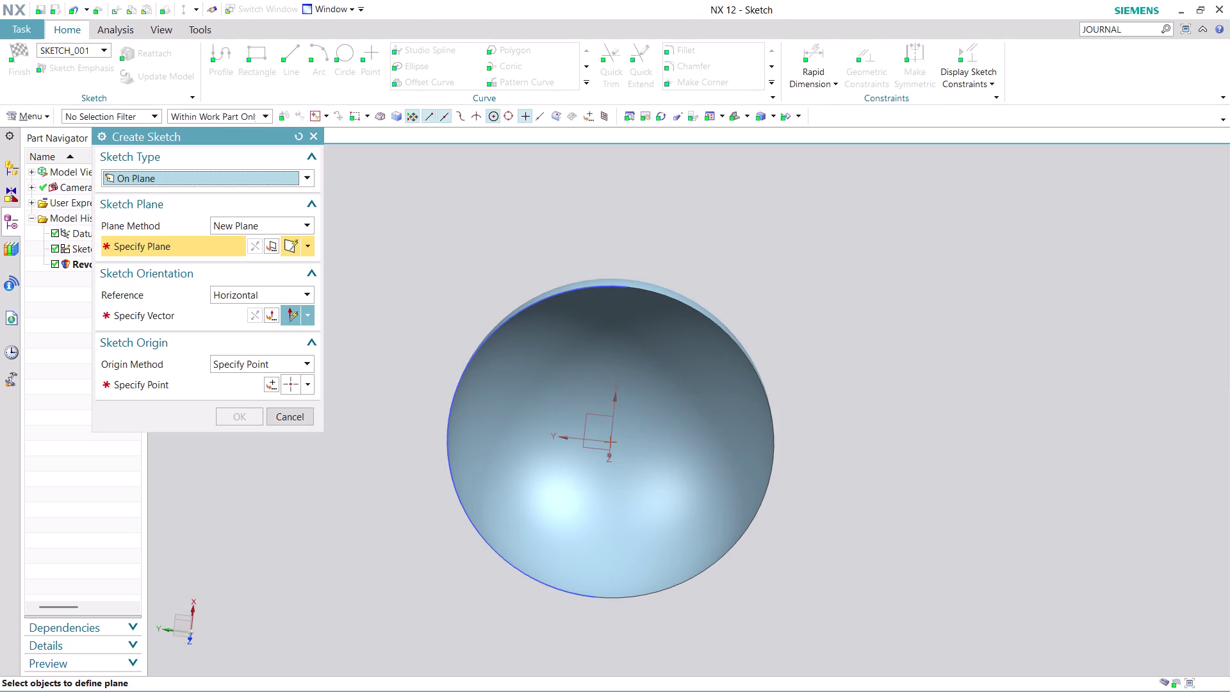
click(285, 412)
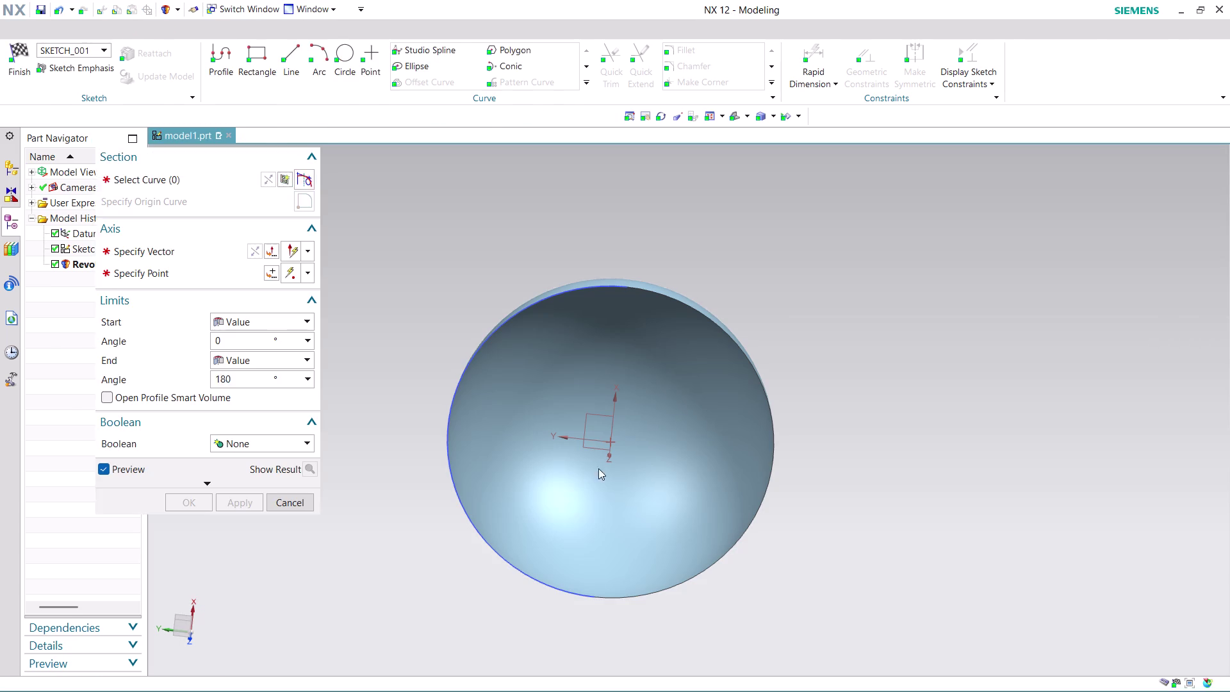
scroll(down, 3)
scroll(up, 3)
scroll(up, 3)
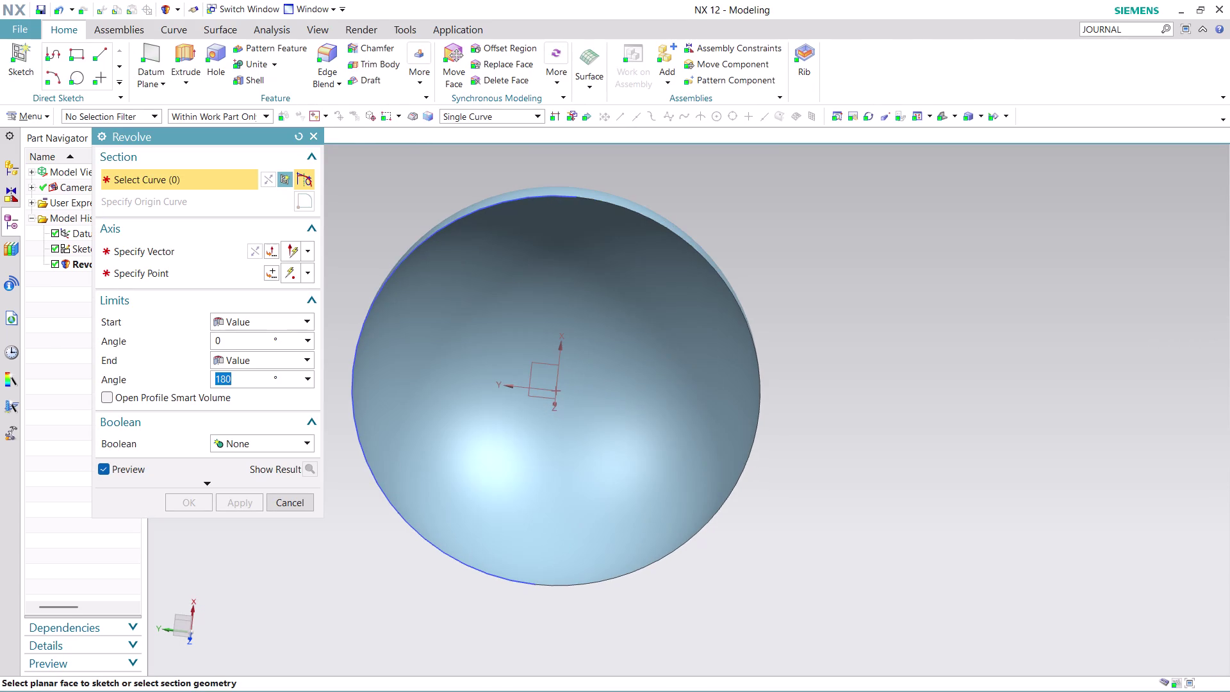
Cancel the Revolve dialog, leaving the hemisphere unchanged.
middle_drag(781, 502, 819, 530)
middle_click(816, 526)
middle_drag(811, 509, 785, 415)
middle_click(784, 413)
click(300, 413)
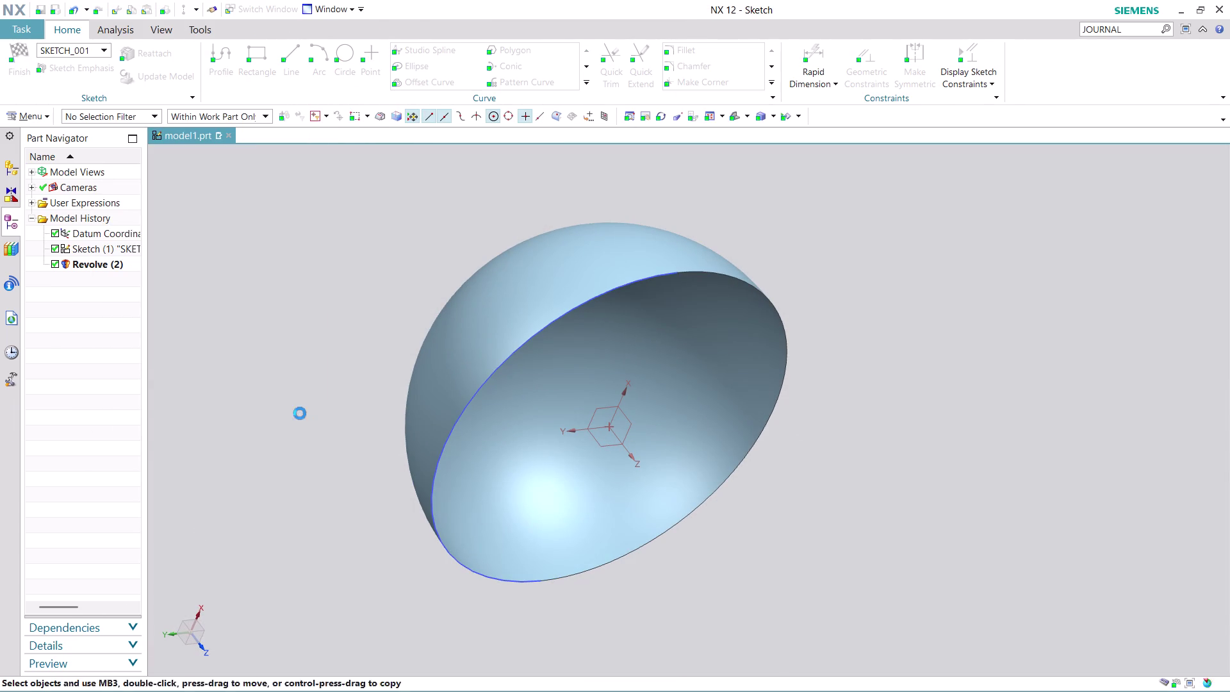
scroll(down, 3)
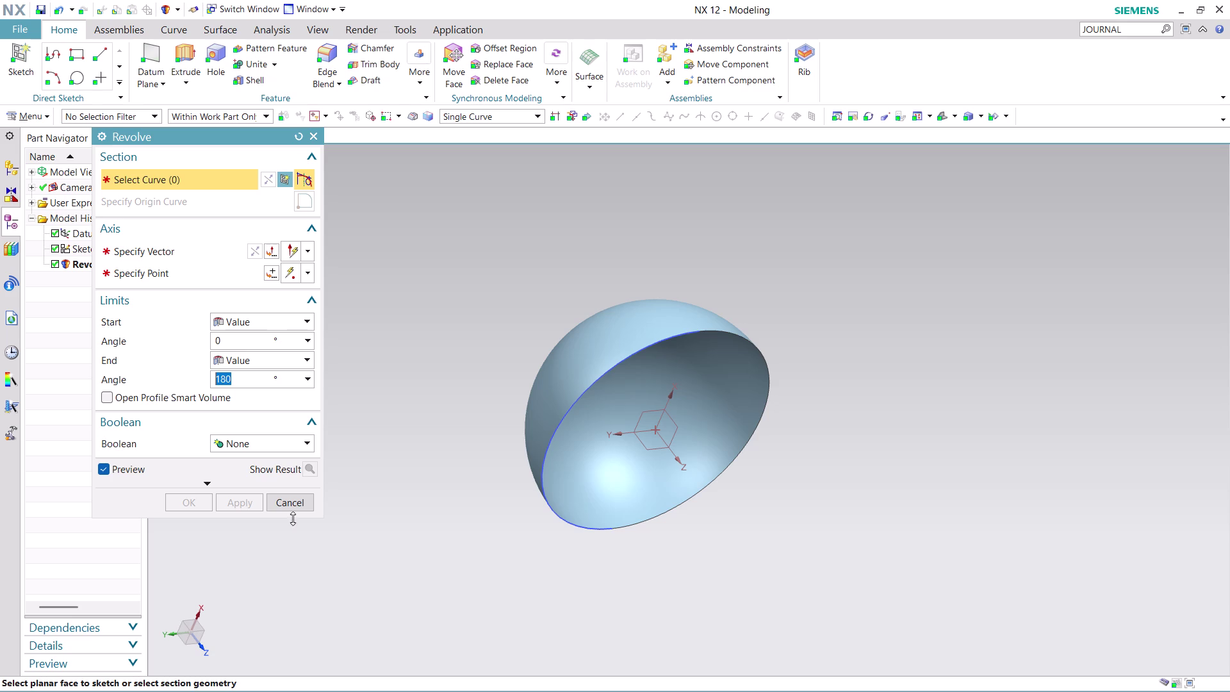
click(296, 507)
scroll(down, 3)
scroll(up, 3)
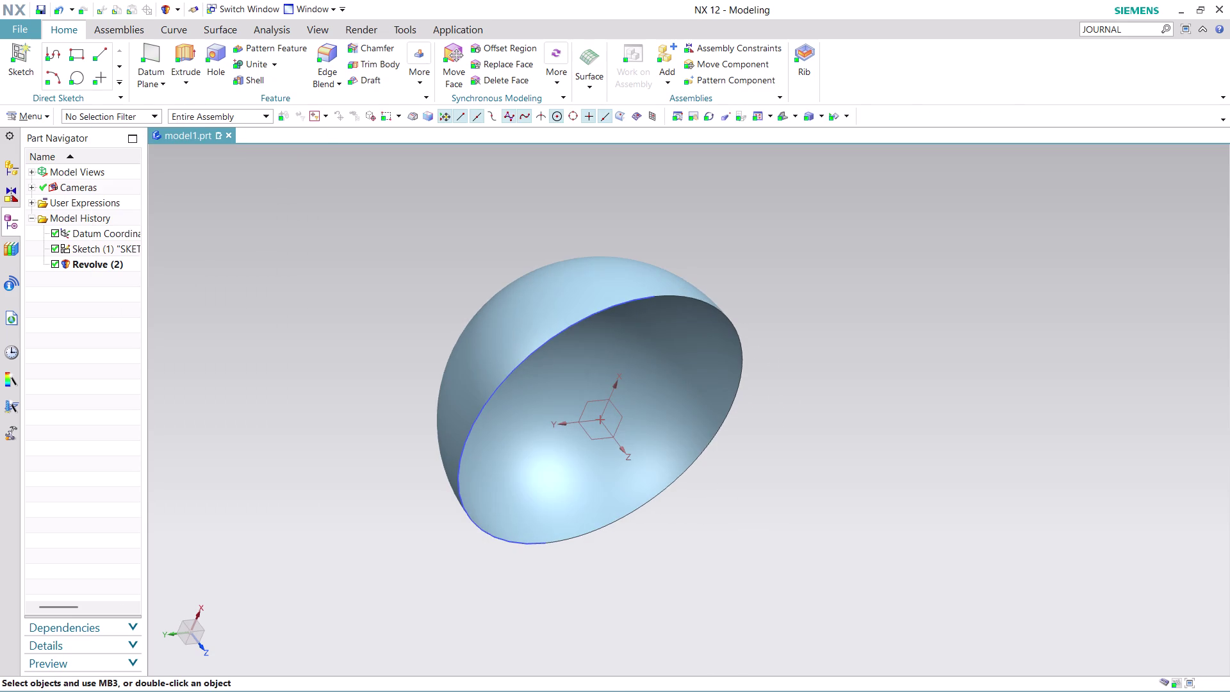
middle_drag(801, 466, 776, 435)
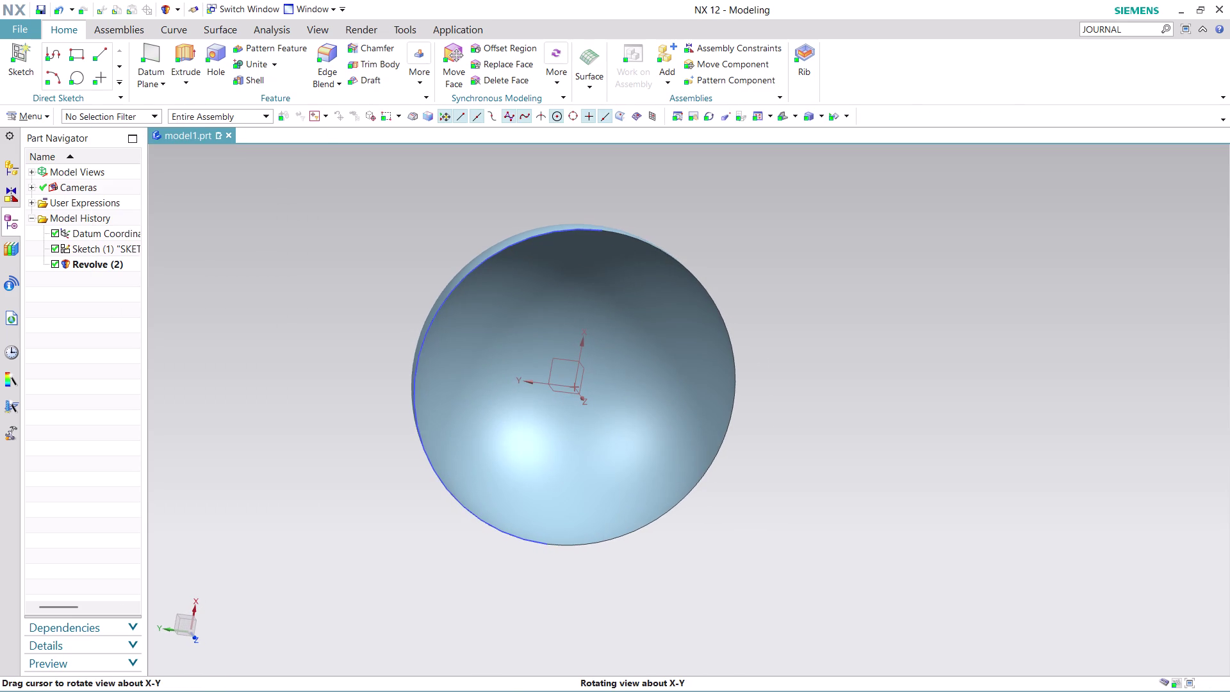
click(43, 112)
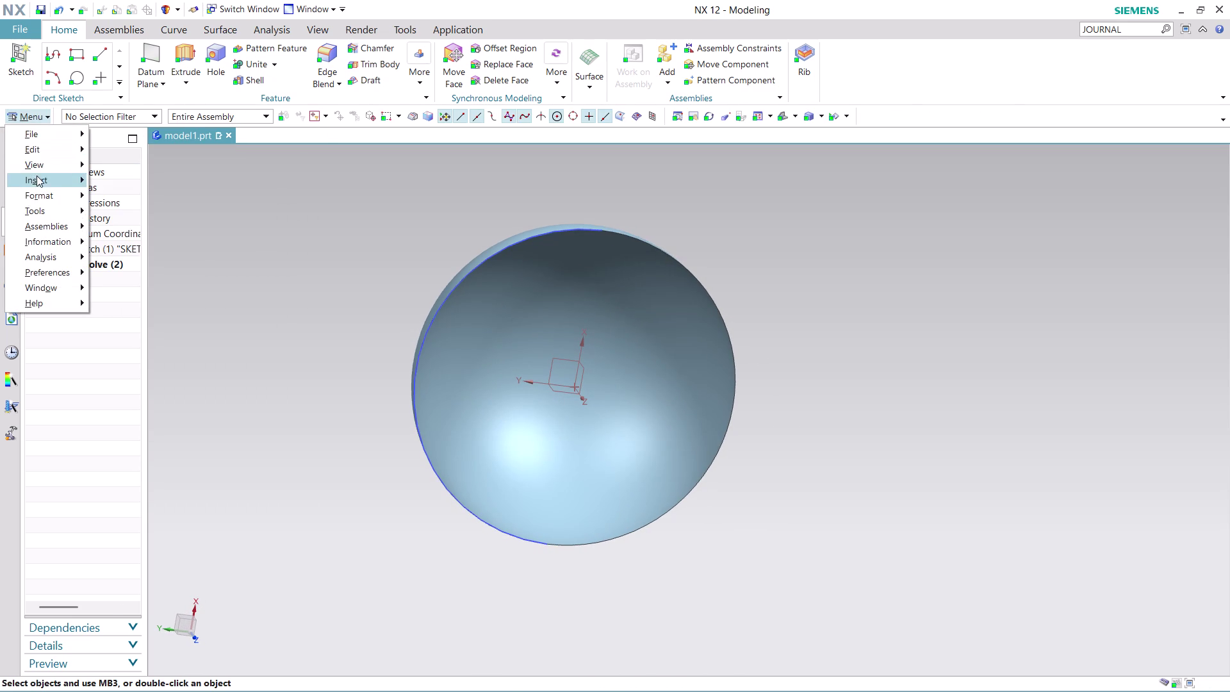
Create Sketch (3) on the XY plane, horizontally oriented, with its origin at 0, 0, 0.
click(164, 195)
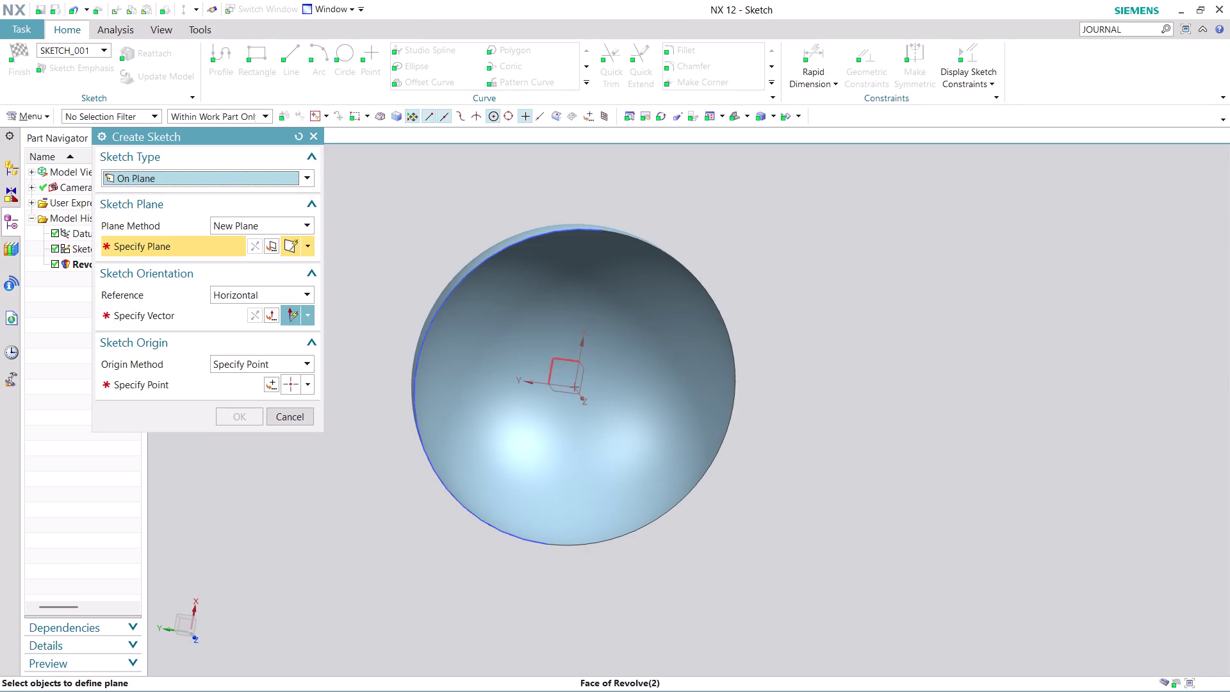
click(560, 359)
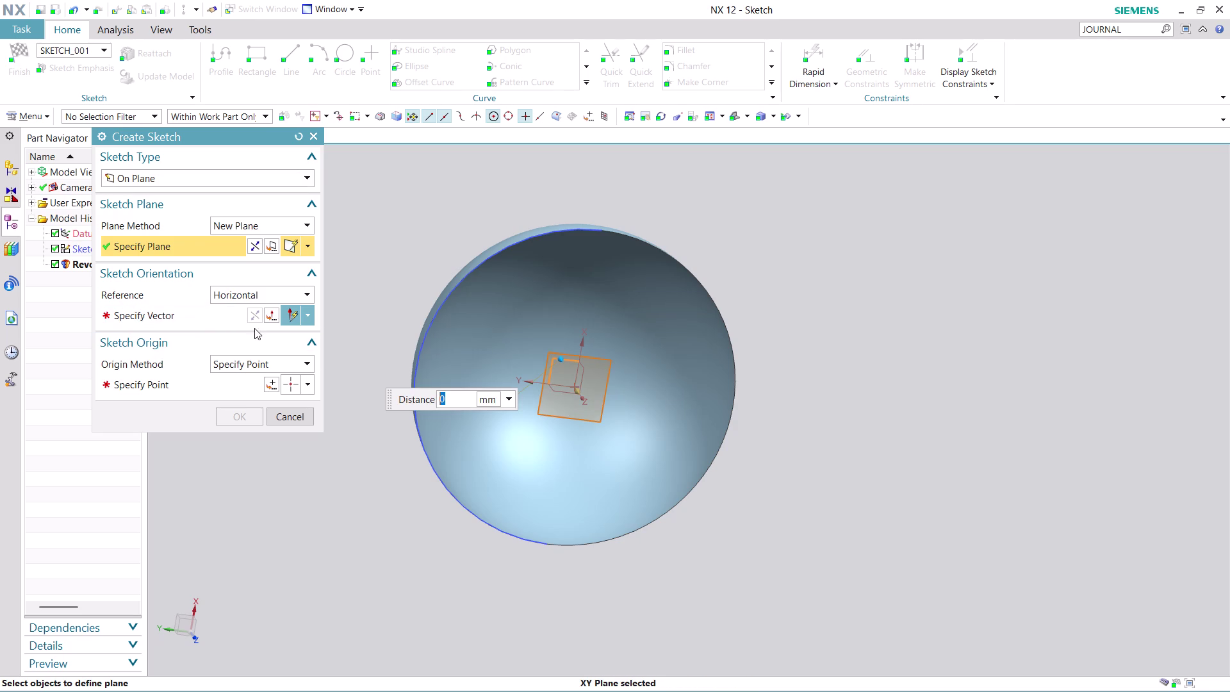
click(199, 314)
click(666, 406)
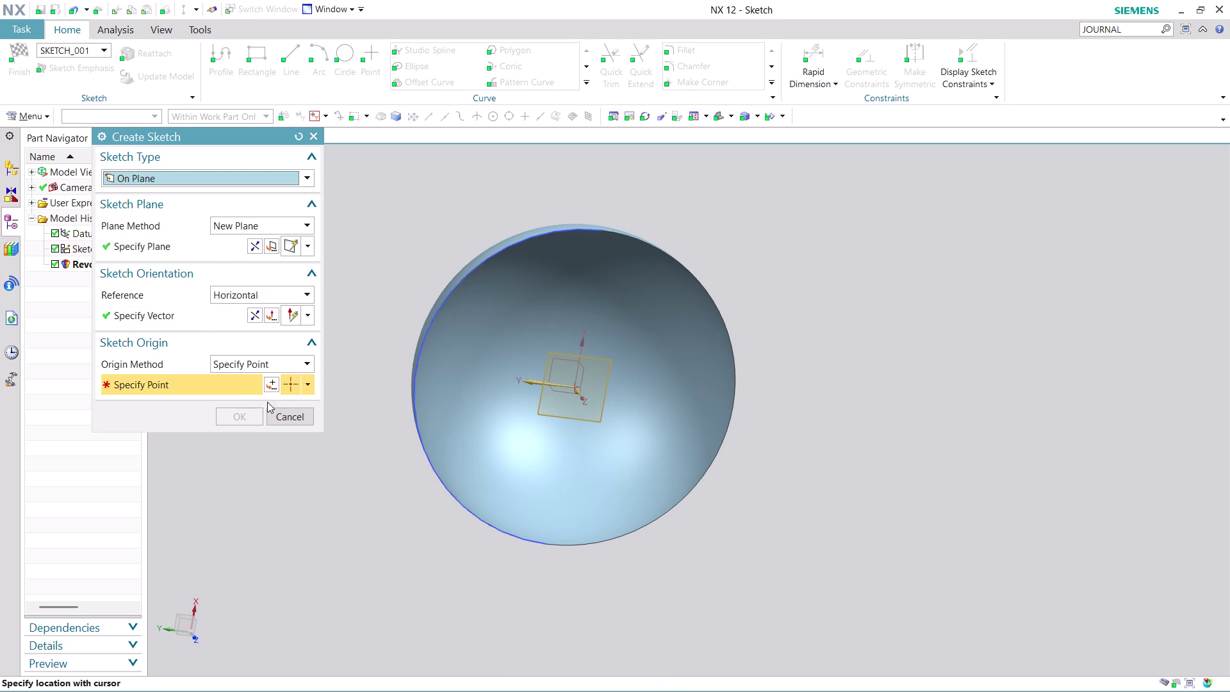
click(273, 386)
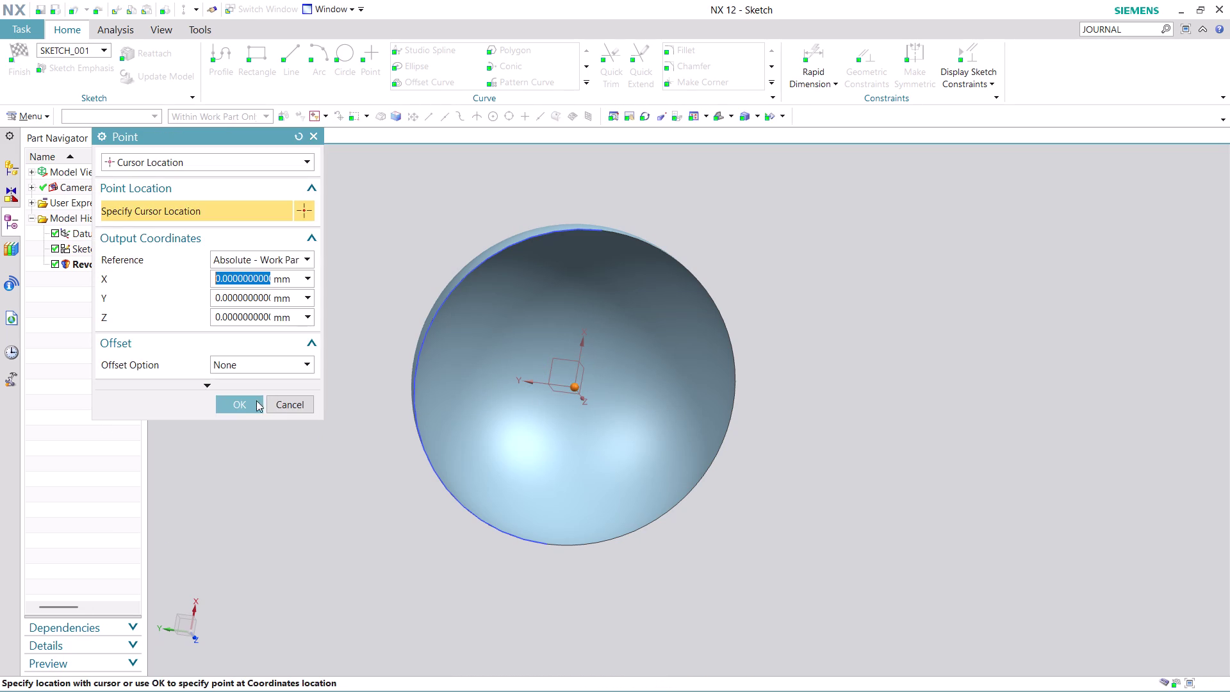
click(249, 402)
click(245, 411)
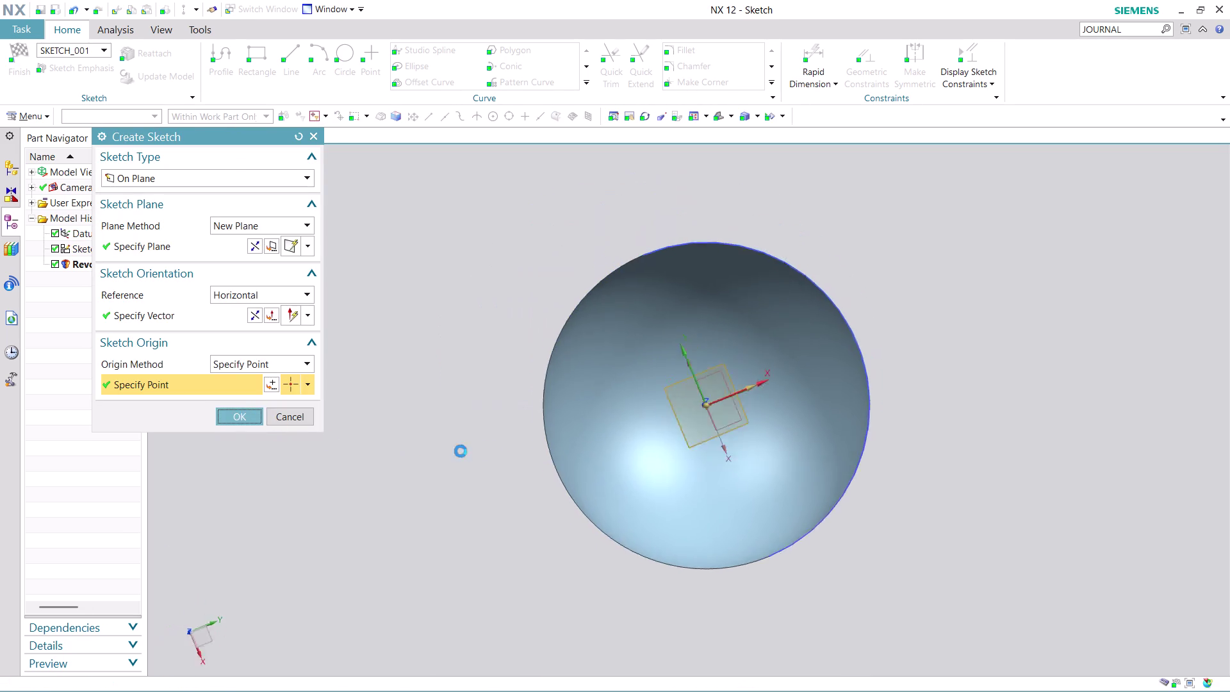
scroll(up, 3)
scroll(down, 3)
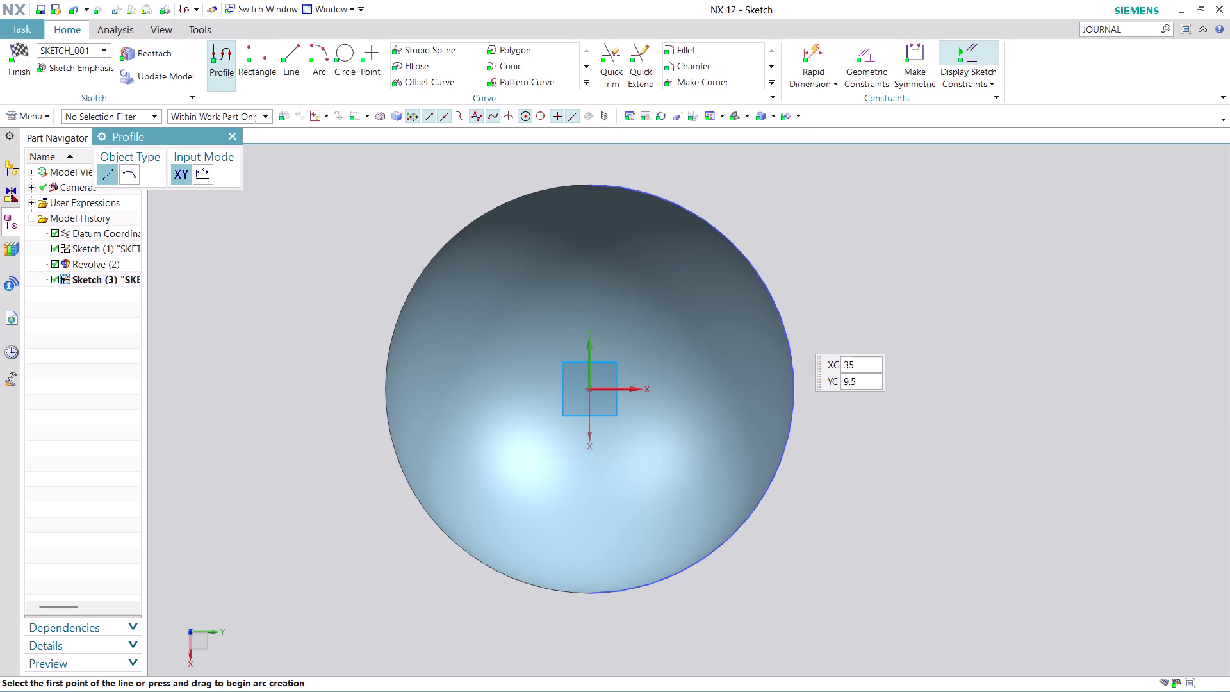
Draw a Ø48 circle centred on the sketch origin, entering the diameter as 24*2.
click(344, 50)
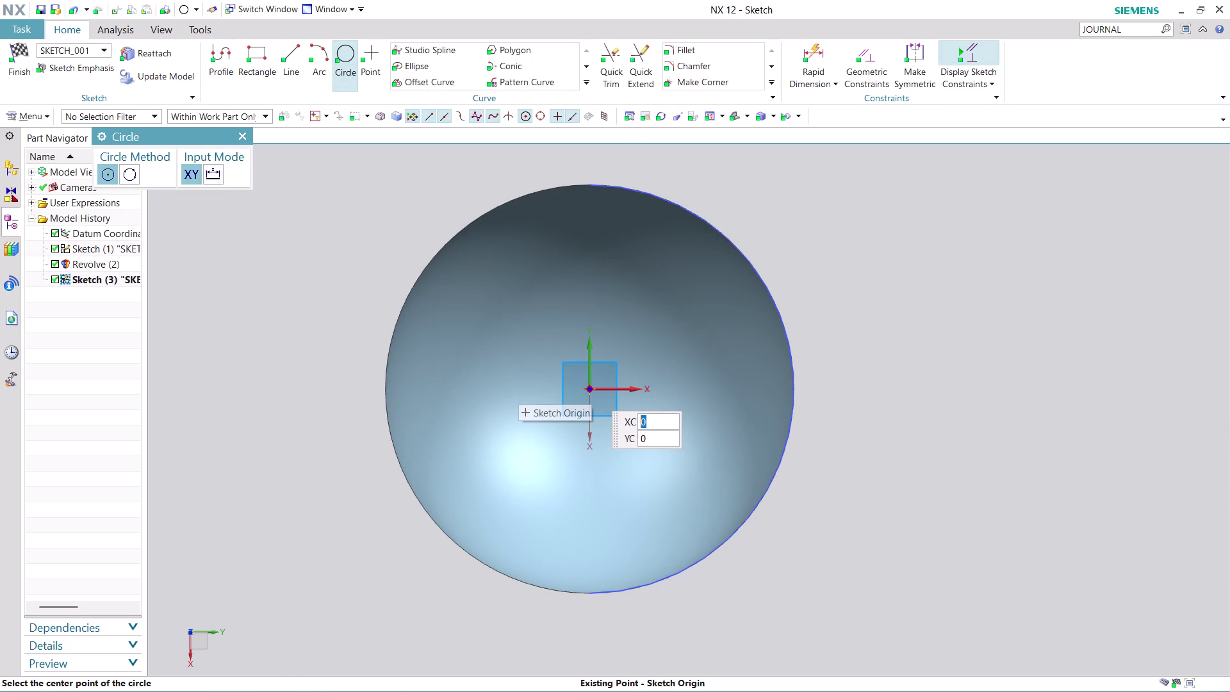
click(591, 390)
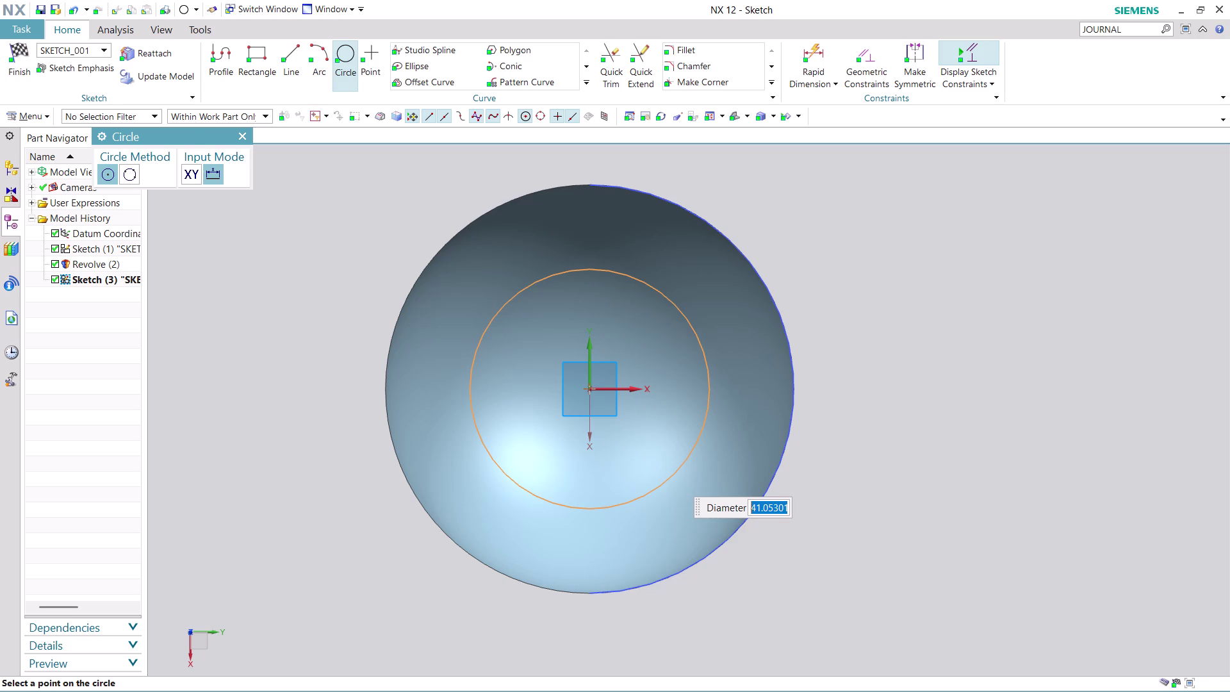
text(2)
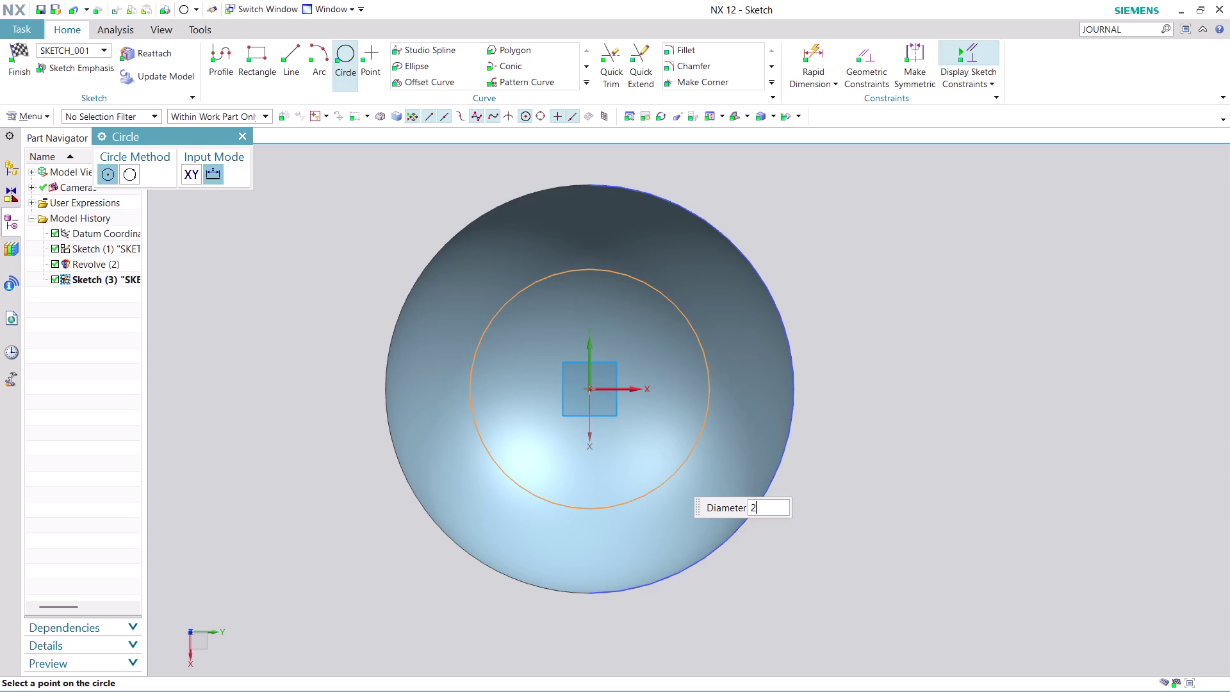
text(4*2)
key(Return)
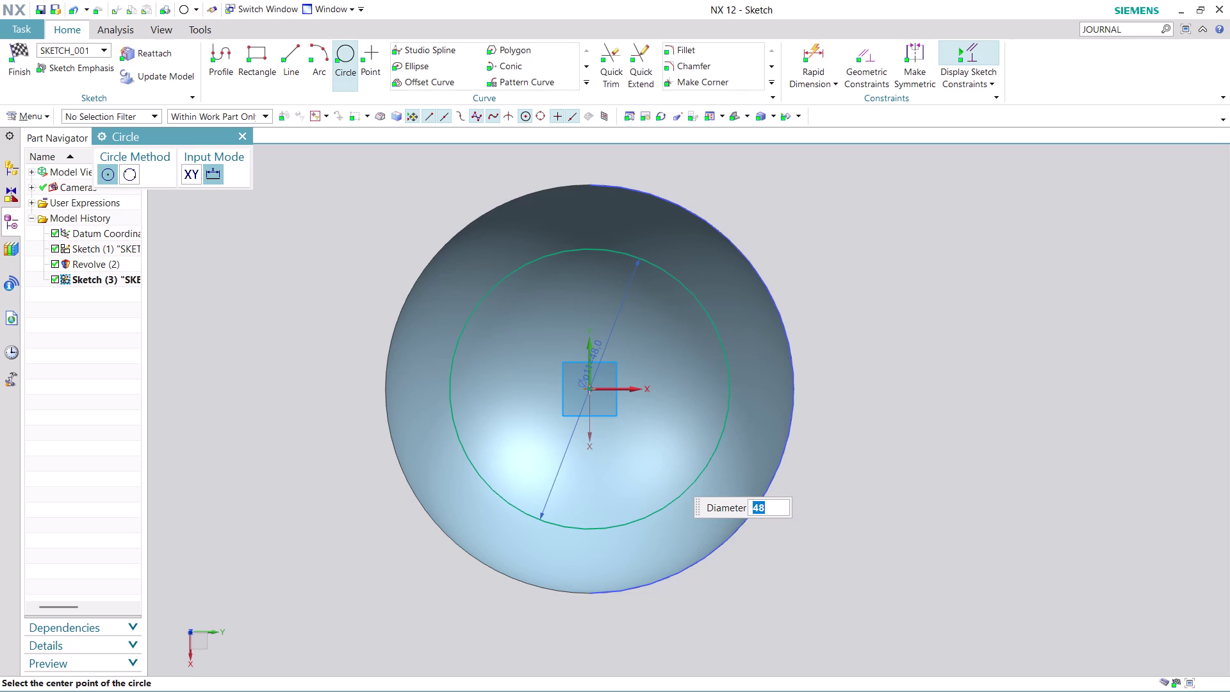
scroll(down, 3)
scroll(up, 3)
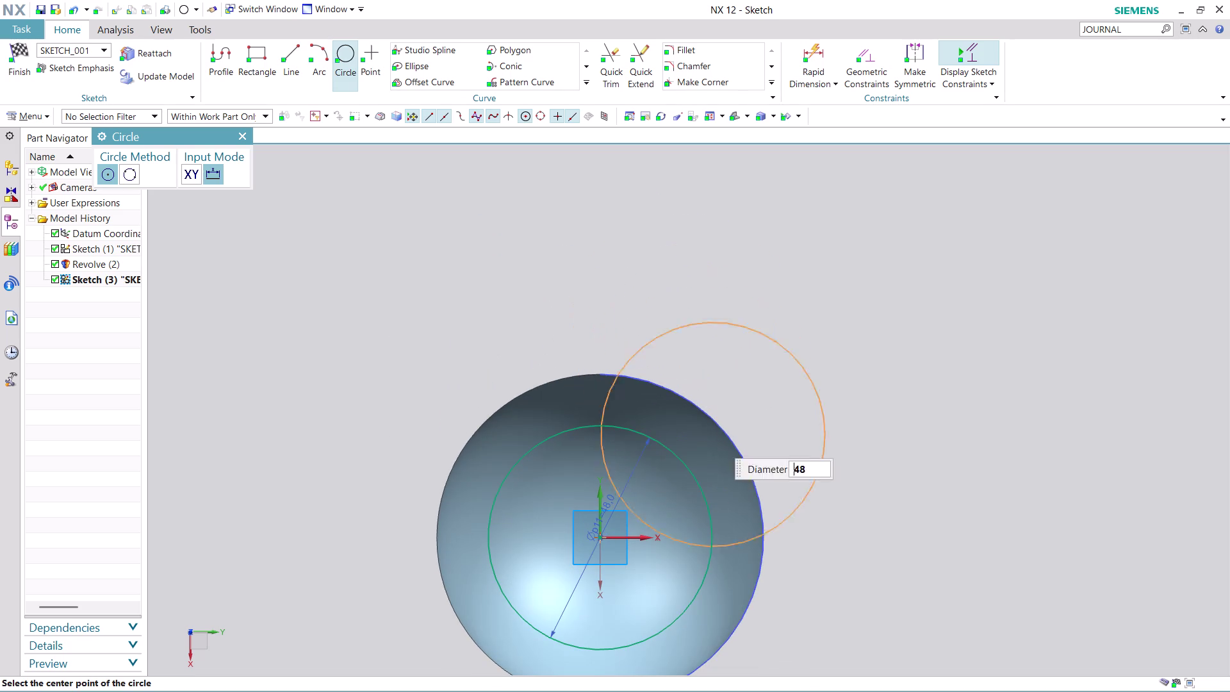
key(Escape)
scroll(down, 3)
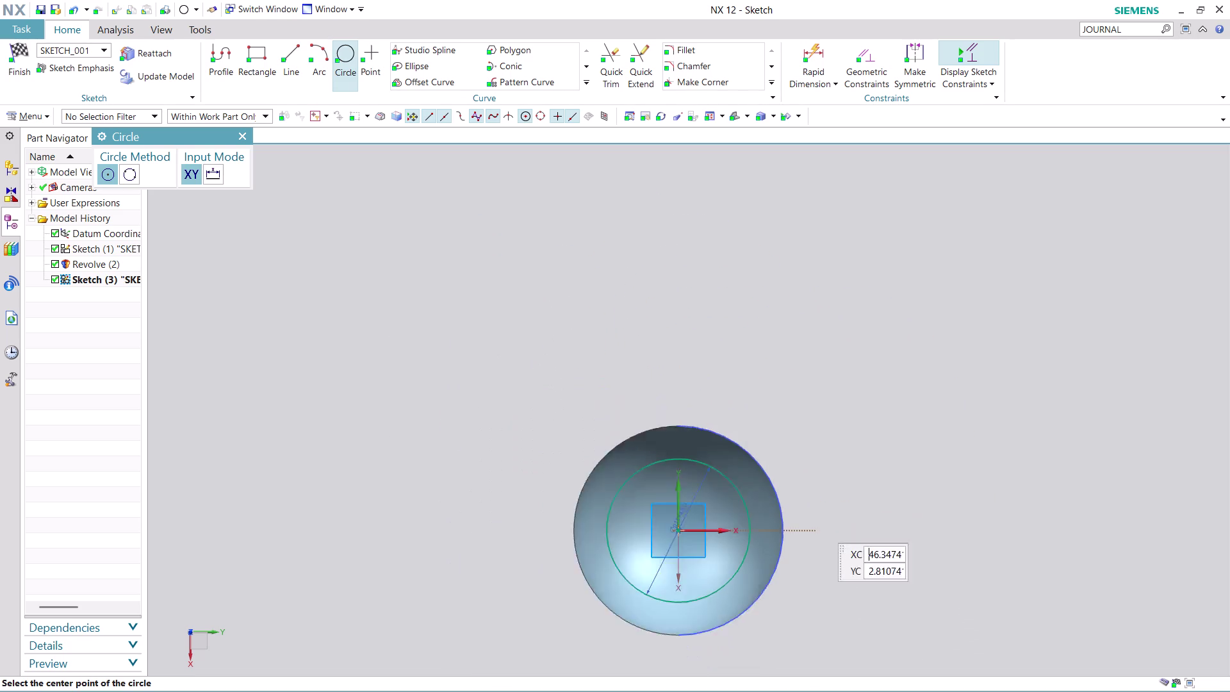
scroll(down, 3)
scroll(up, 3)
scroll(up, 3)
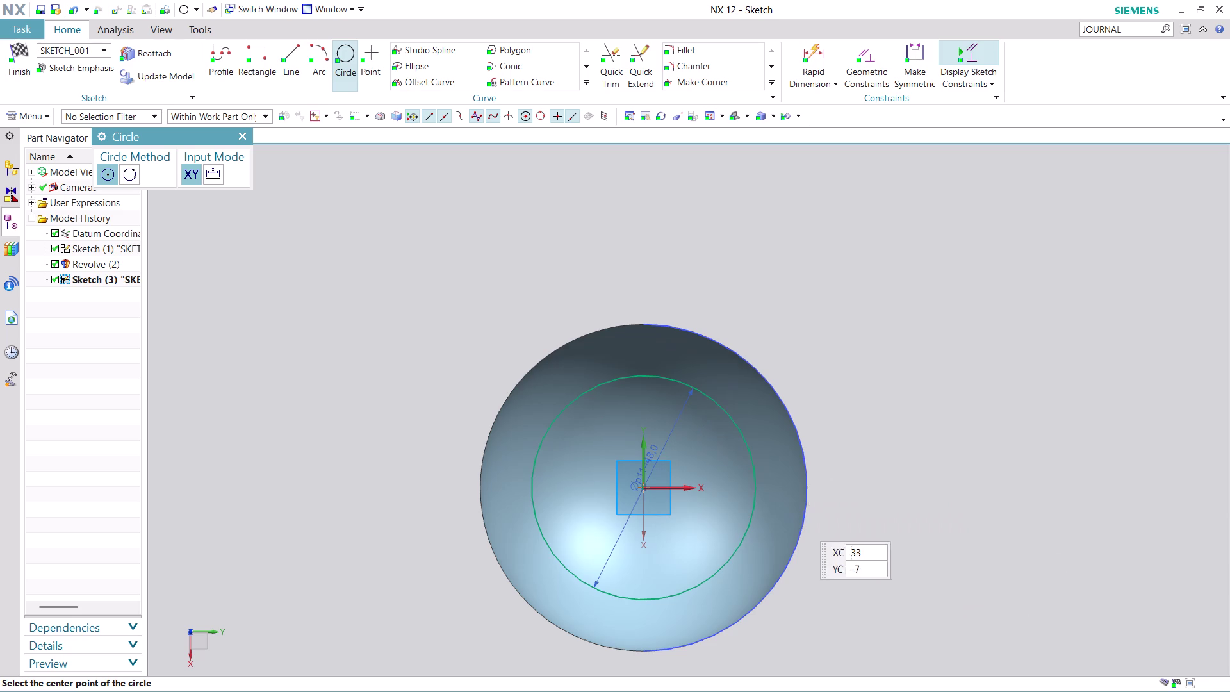
click(294, 47)
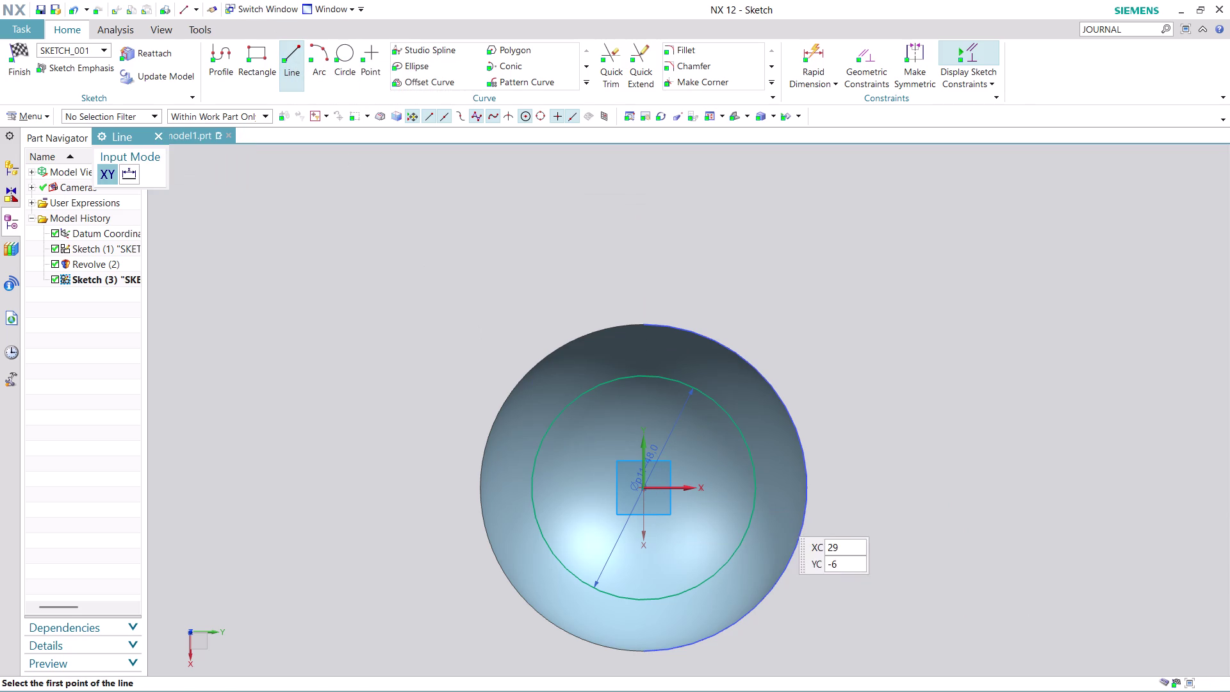
Draw a vertical line about 90.5 long rising from a point on the circle's left side.
click(758, 483)
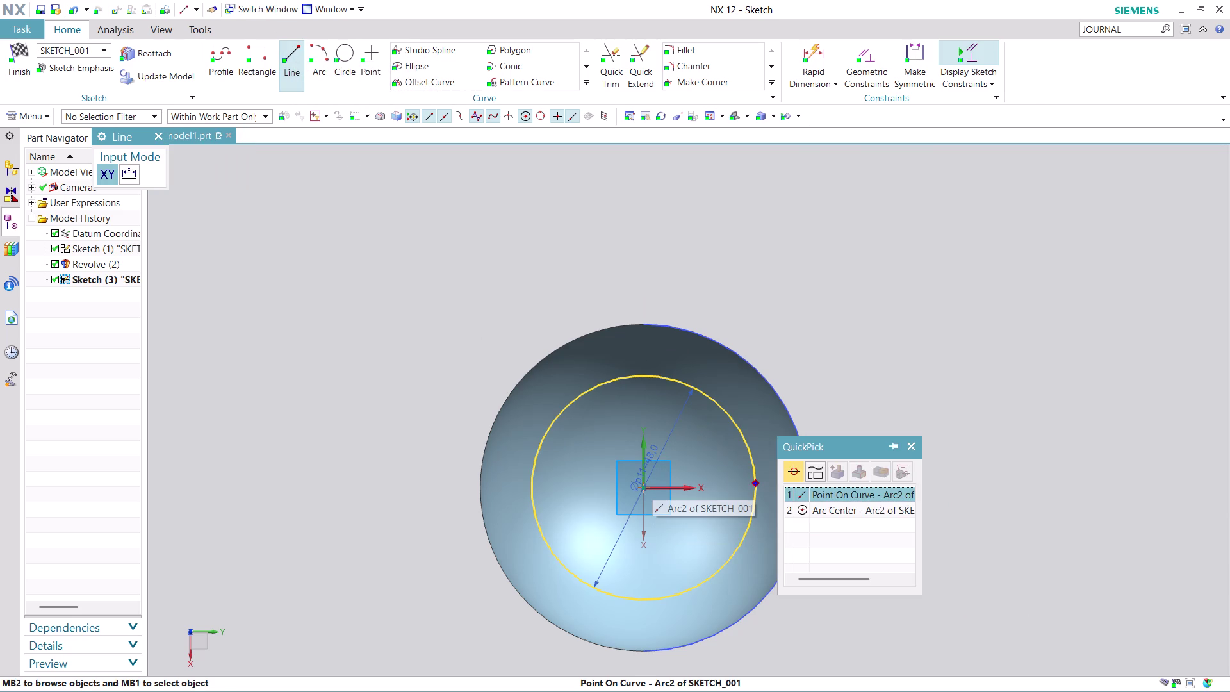
click(829, 495)
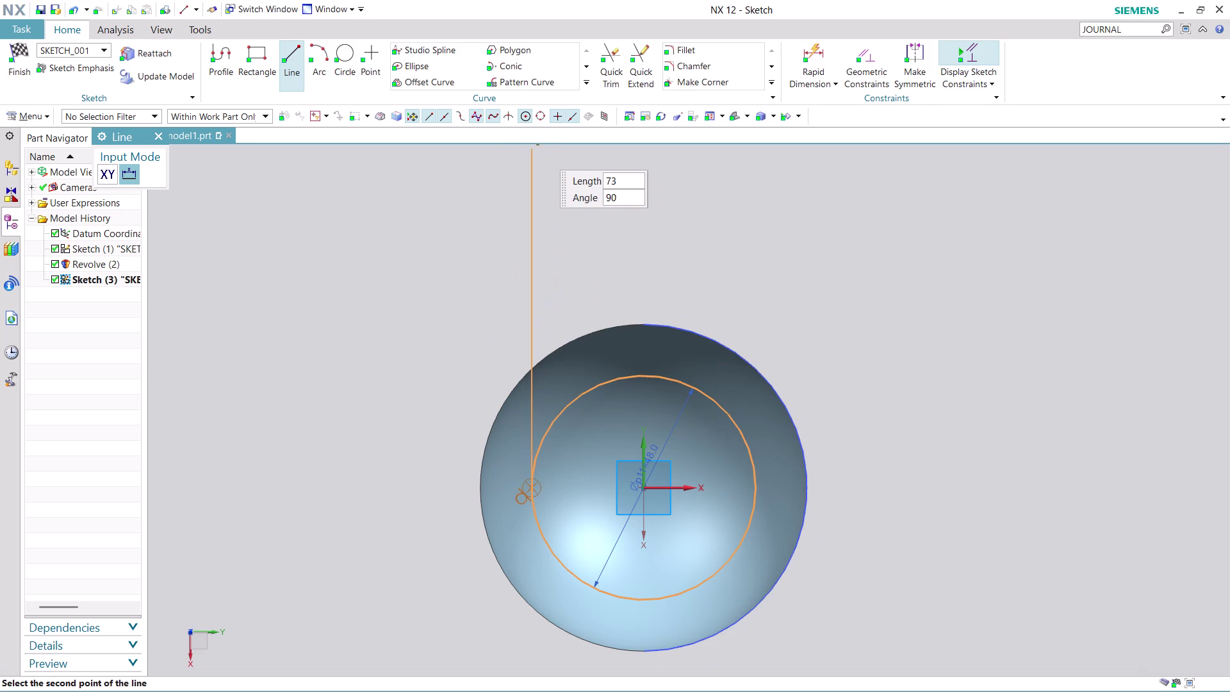
scroll(down, 3)
scroll(up, 3)
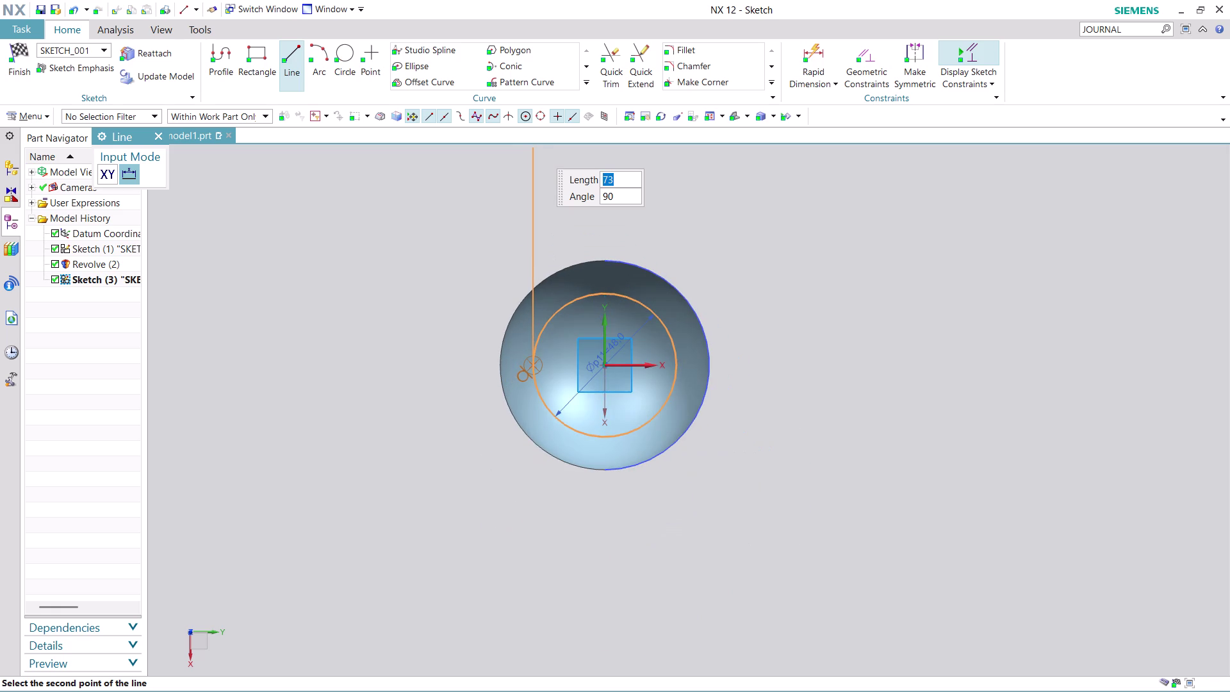
middle_drag(535, 147, 555, 291)
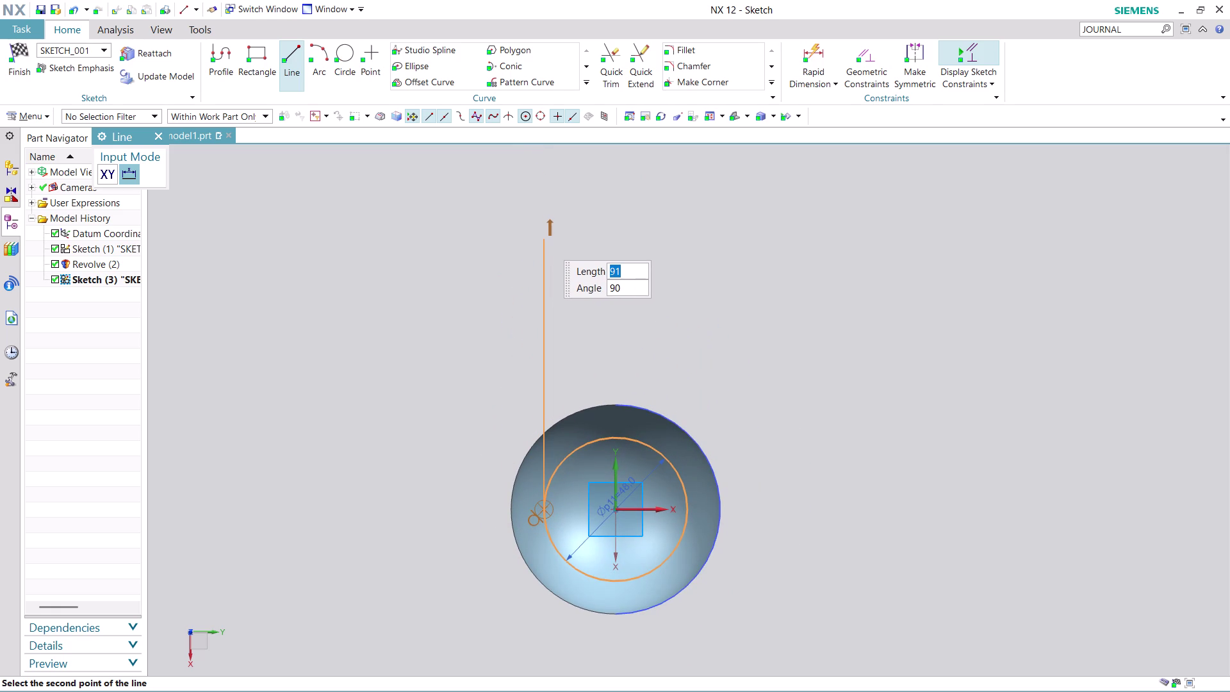
click(543, 238)
key(Escape)
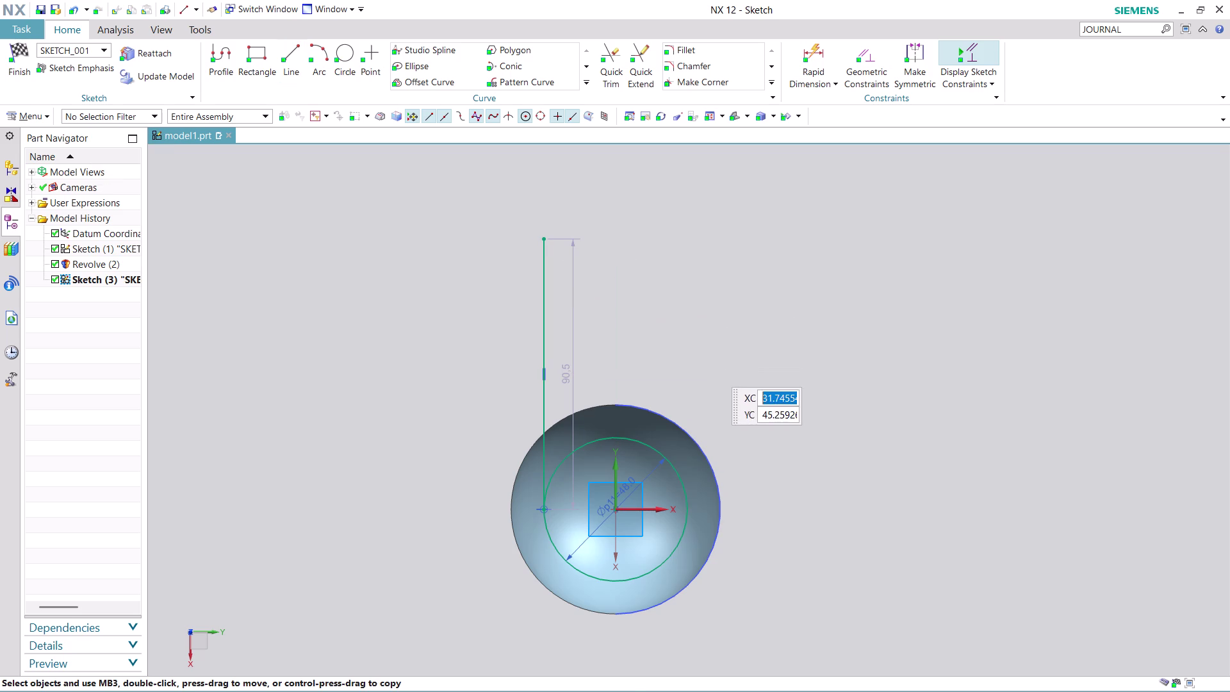
scroll(down, 3)
scroll(up, 3)
click(583, 82)
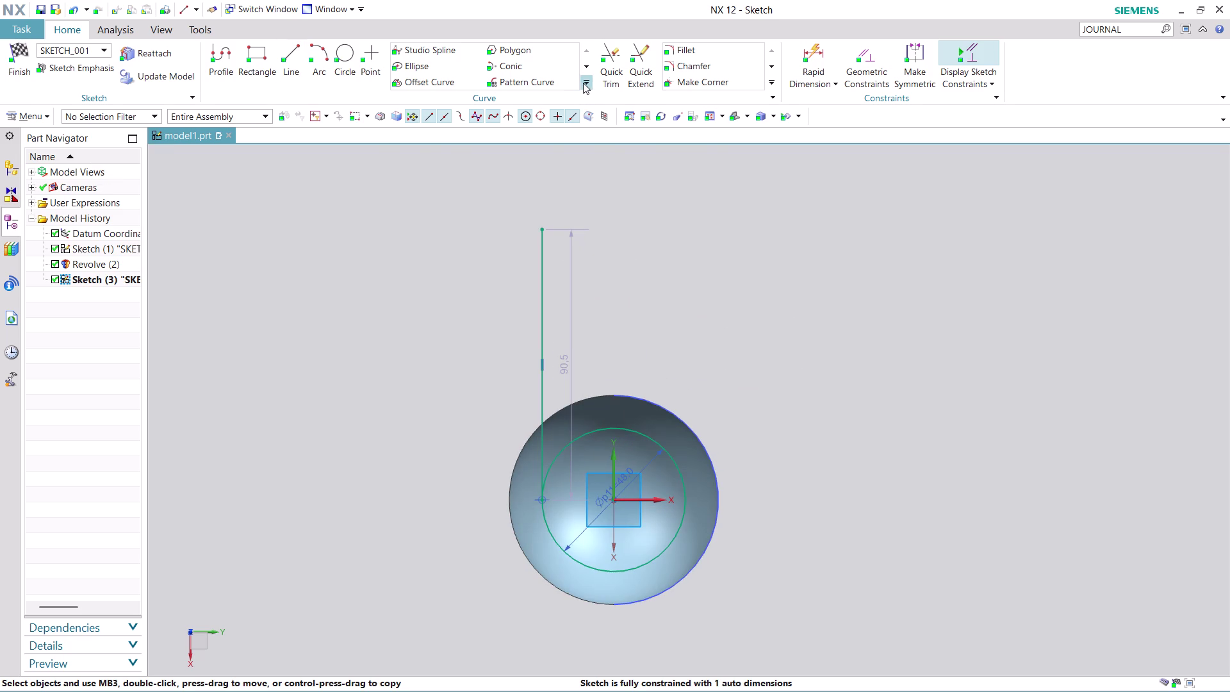
Mirror the vertical line about the sketch's Y axis to add a matching right-side line.
click(443, 101)
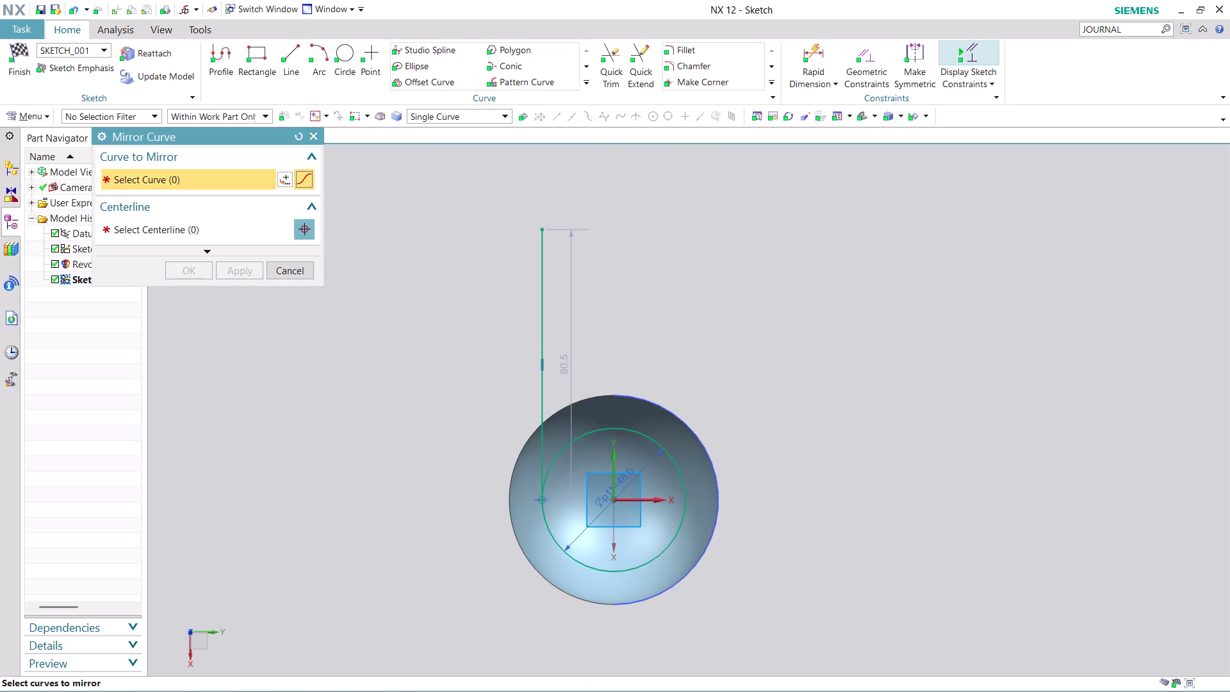
click(541, 330)
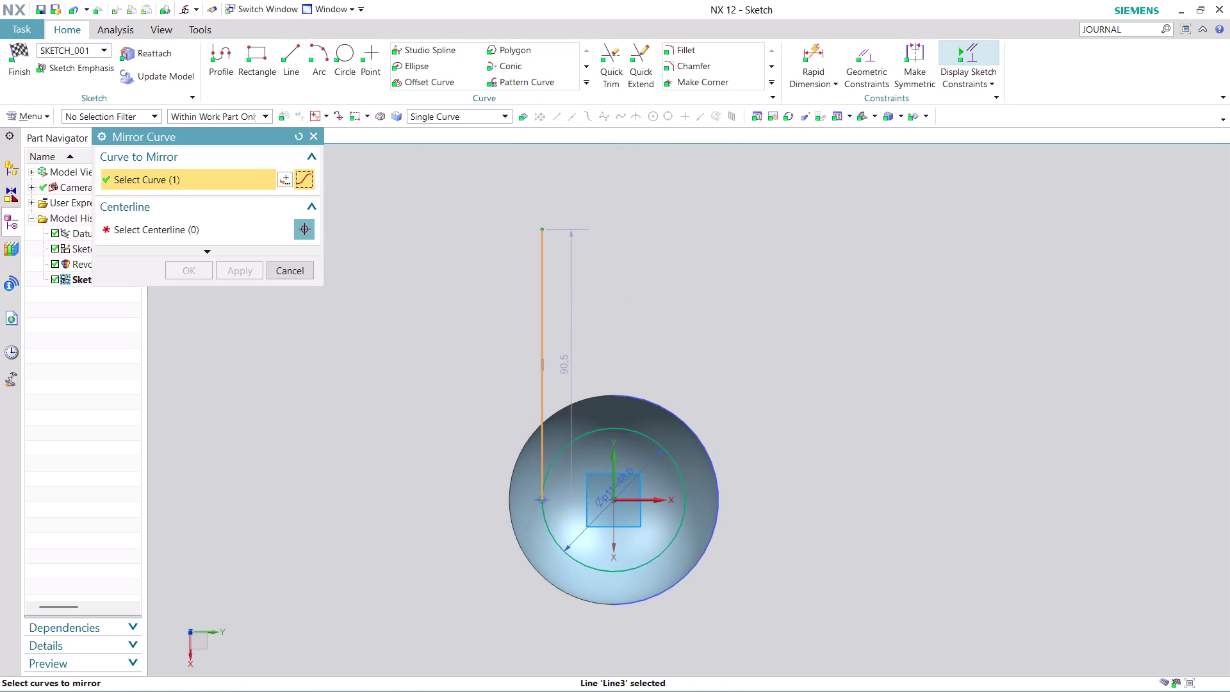
click(272, 237)
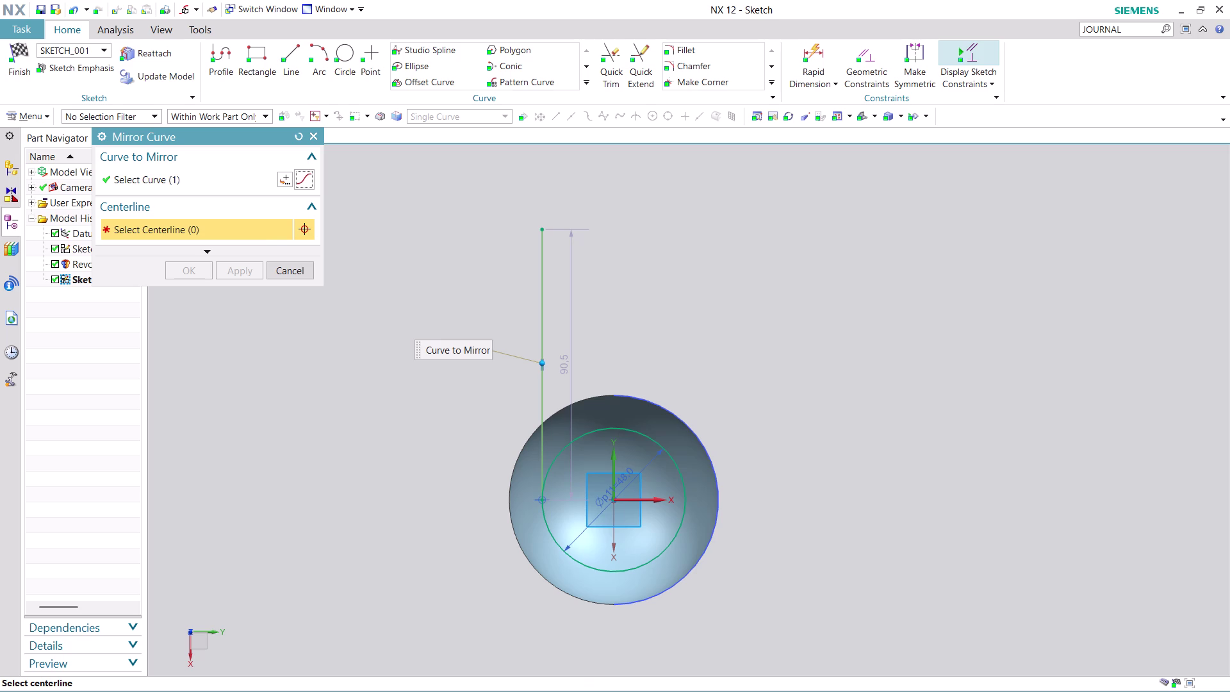
click(613, 467)
click(192, 273)
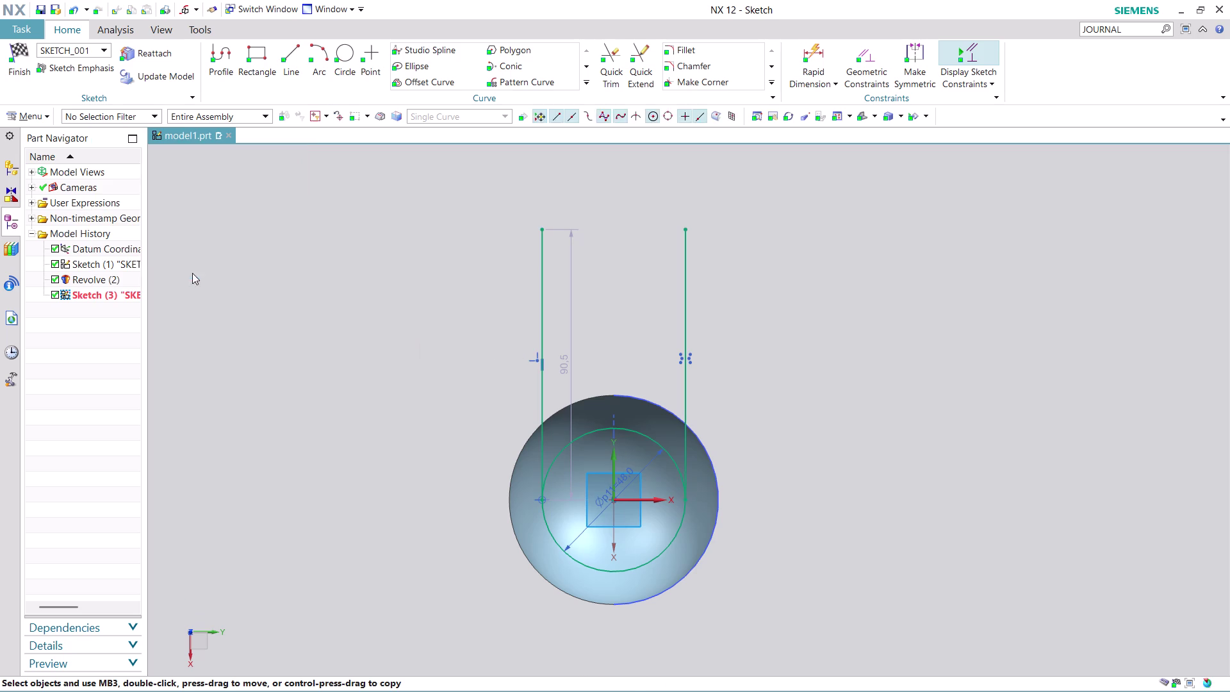
scroll(up, 3)
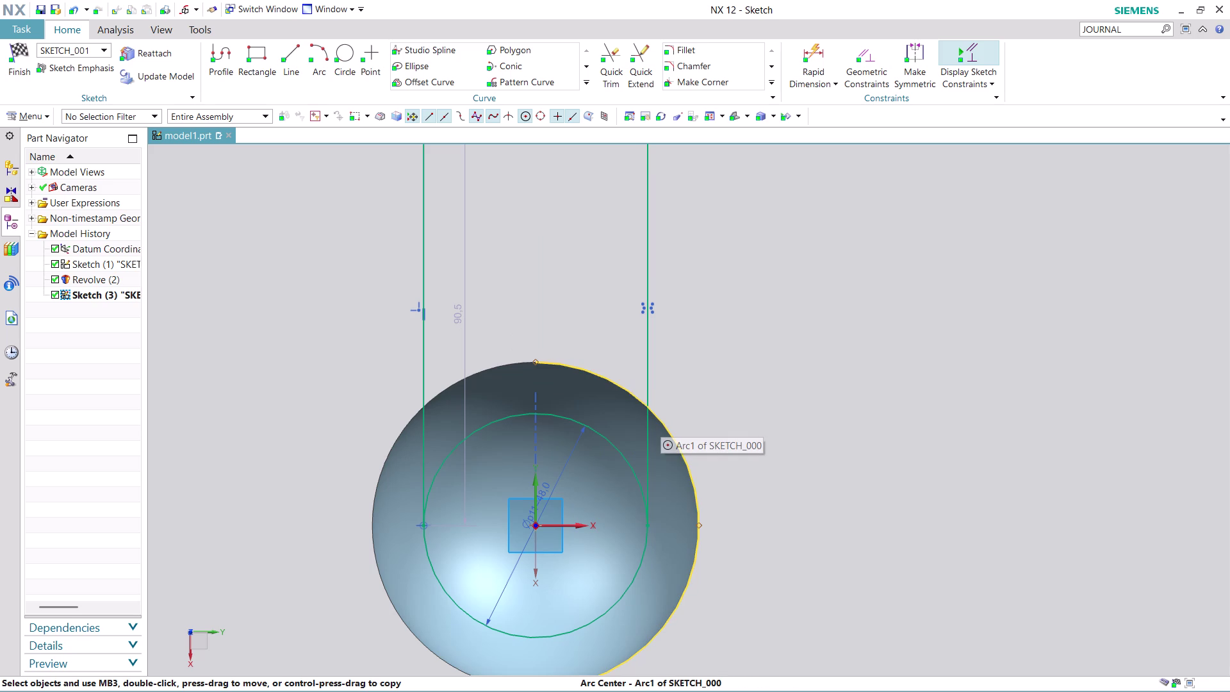
scroll(down, 3)
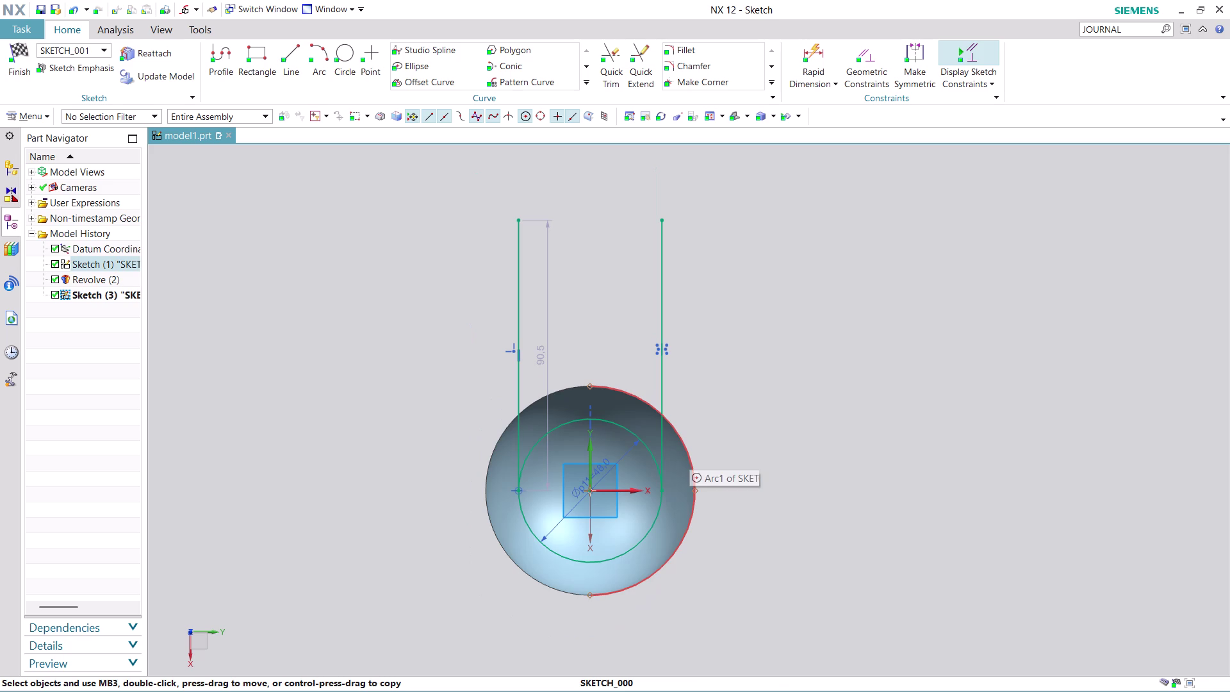
scroll(up, 3)
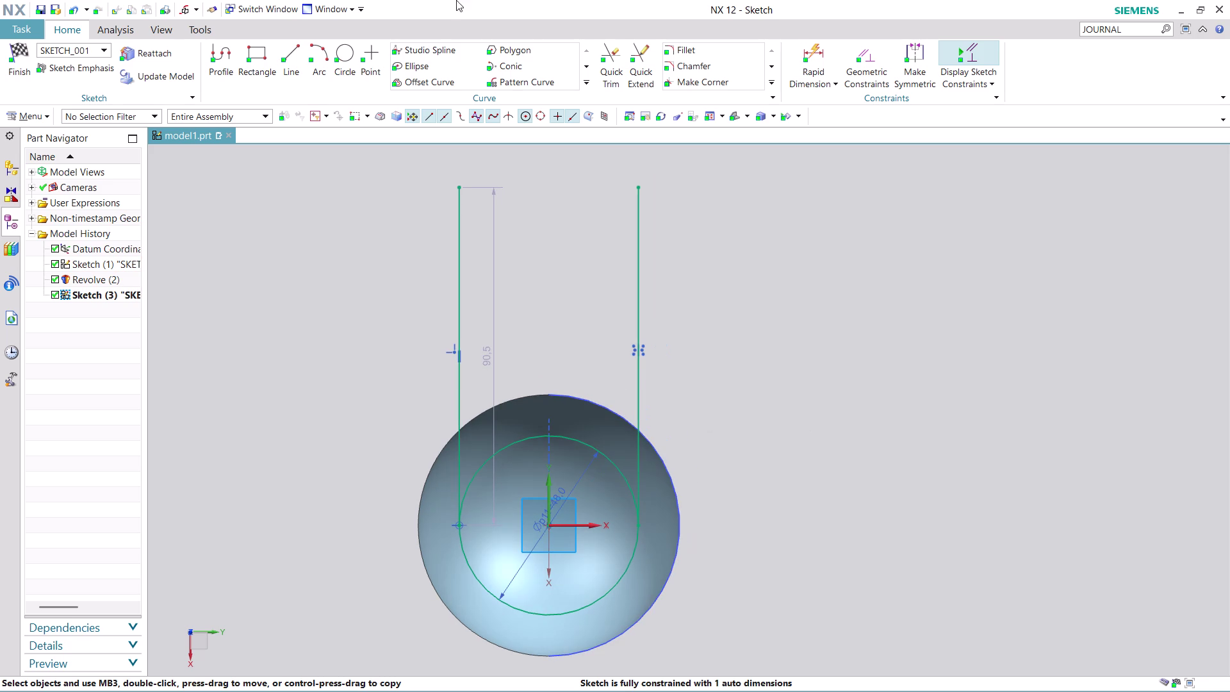
click(582, 82)
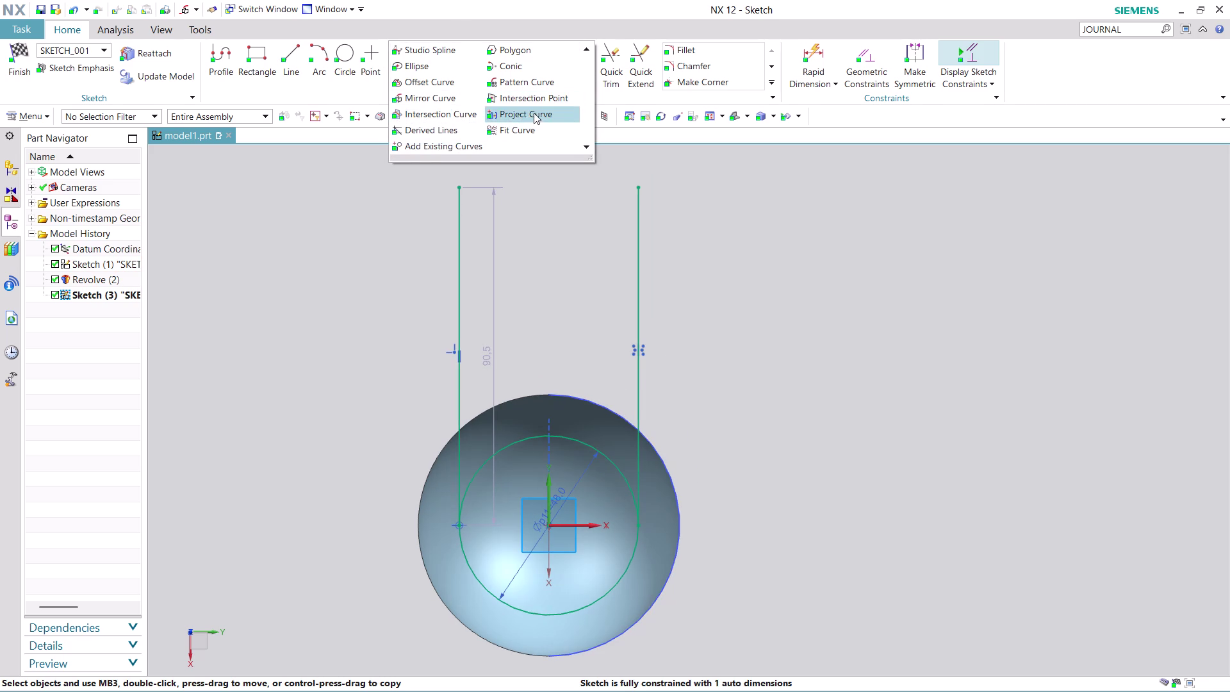
Project the hemisphere's outer edge, picked as Arc1 in QuickPick, into Sketch (3).
click(532, 114)
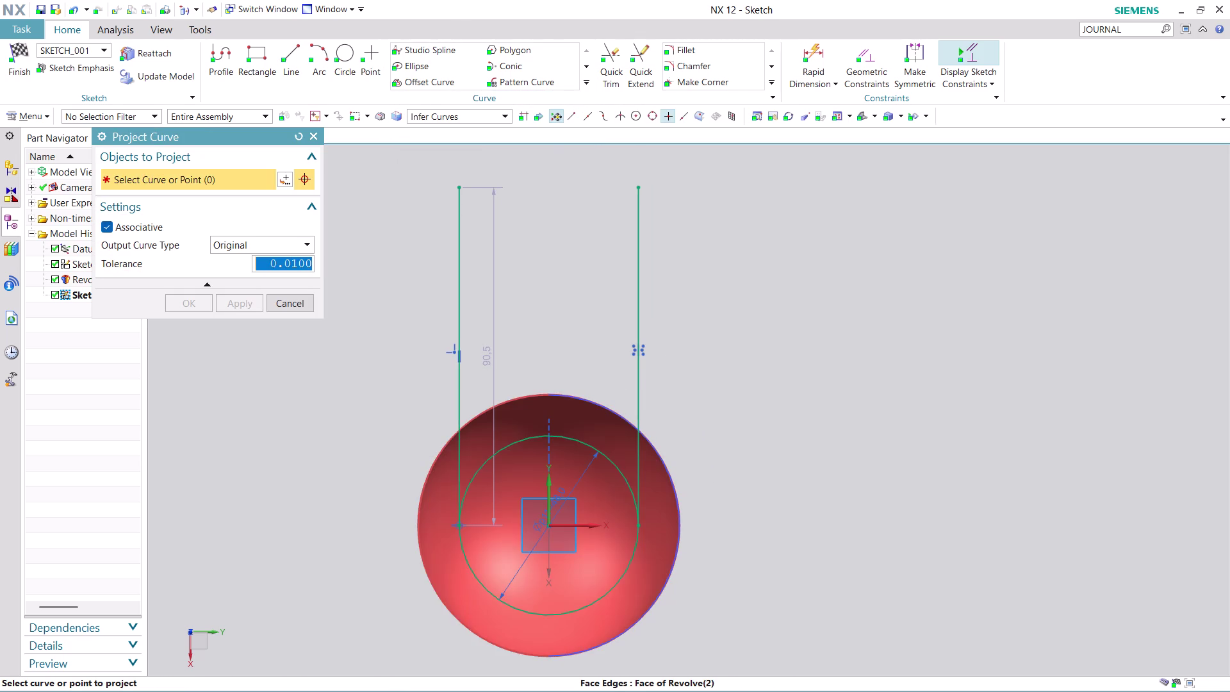
click(654, 445)
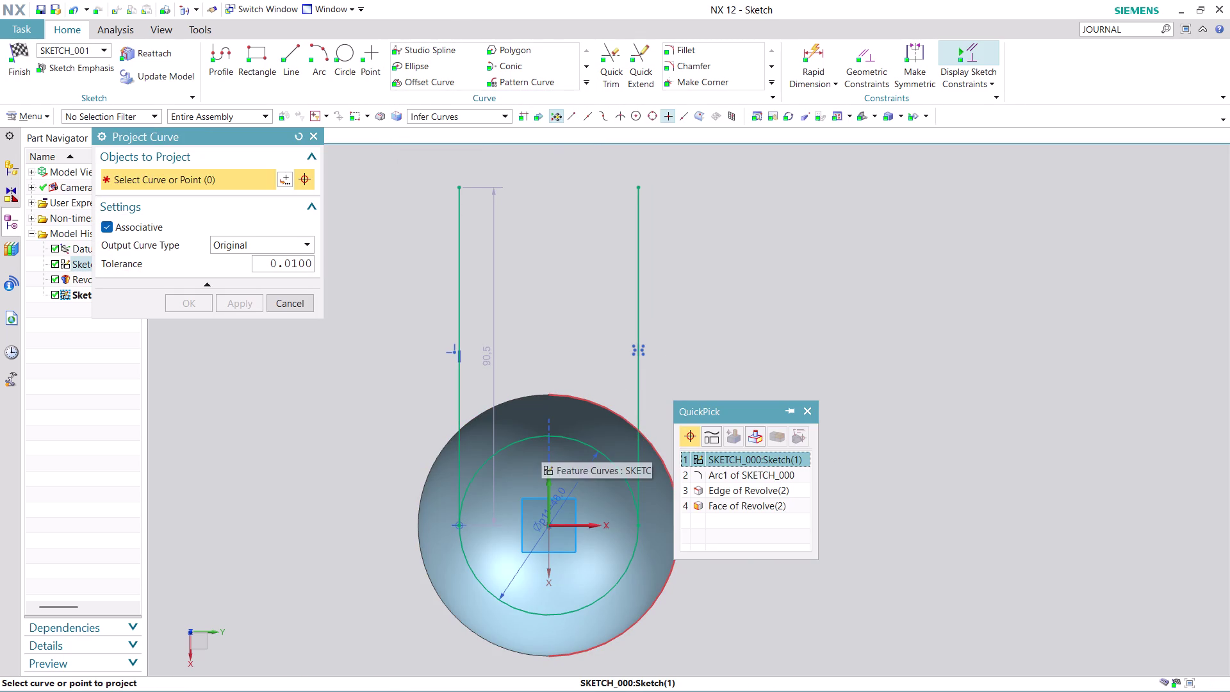
click(723, 456)
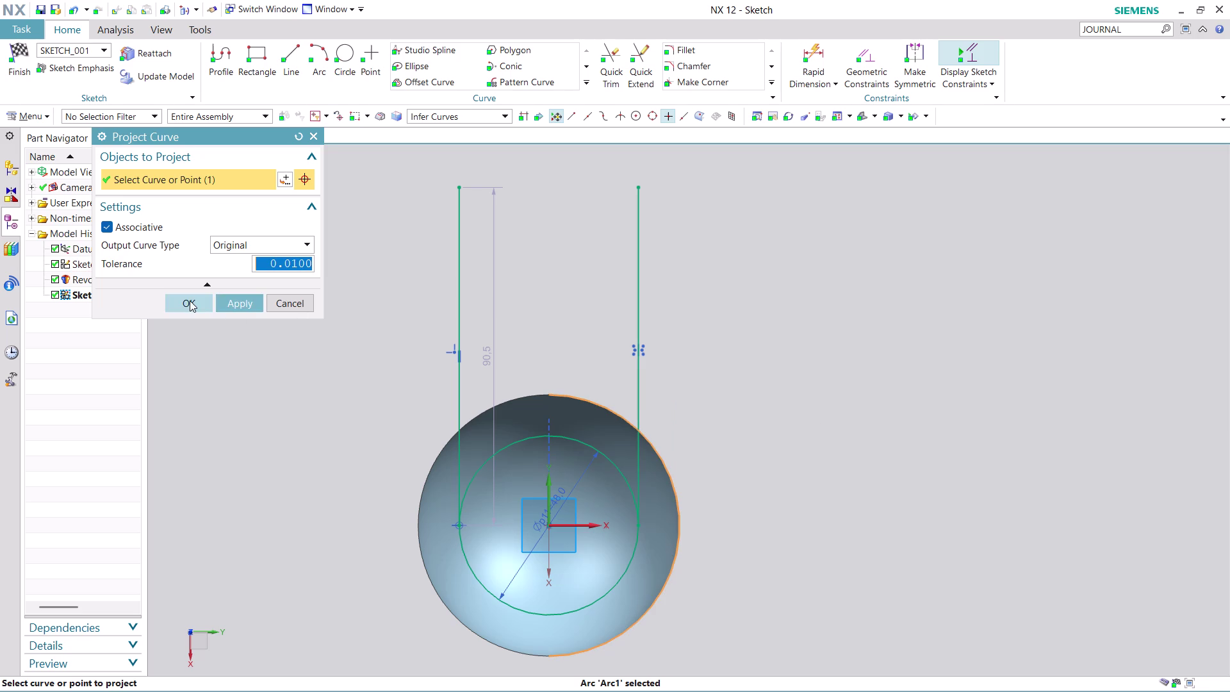
click(238, 301)
click(292, 302)
scroll(down, 3)
scroll(up, 3)
scroll(up, 3)
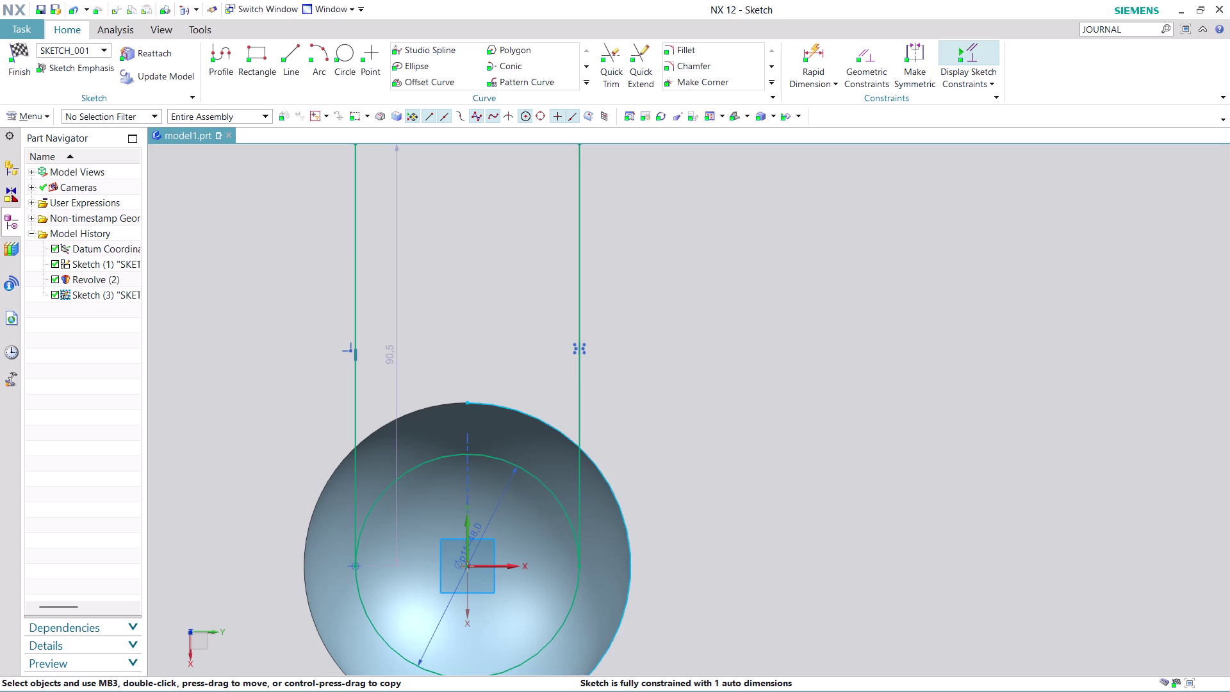
click(647, 430)
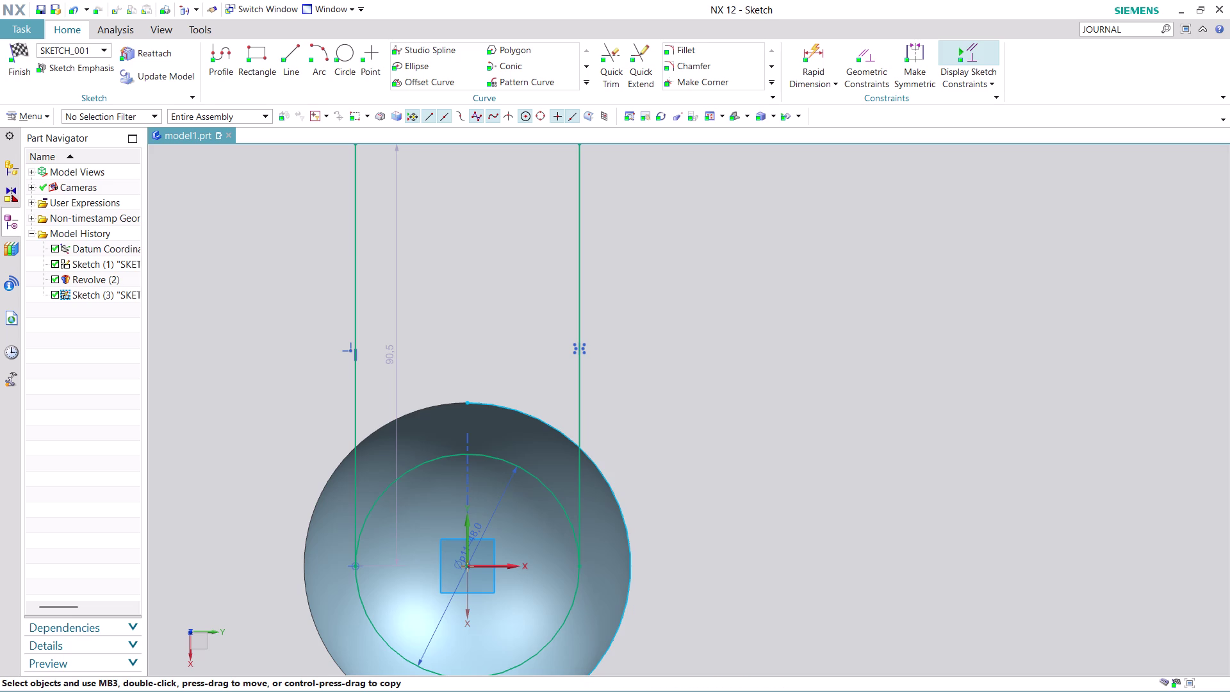